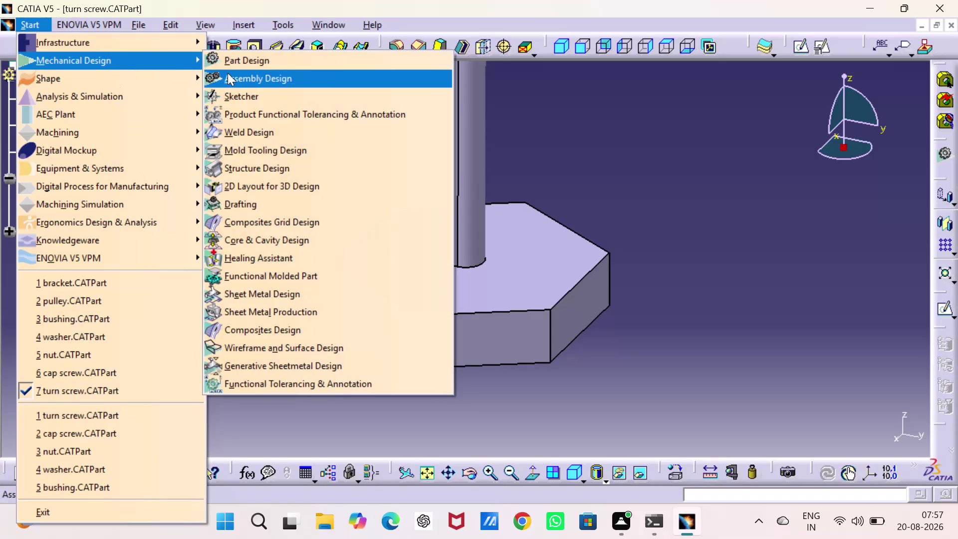
Create a new Assembly Design product, Product1.
click(228, 73)
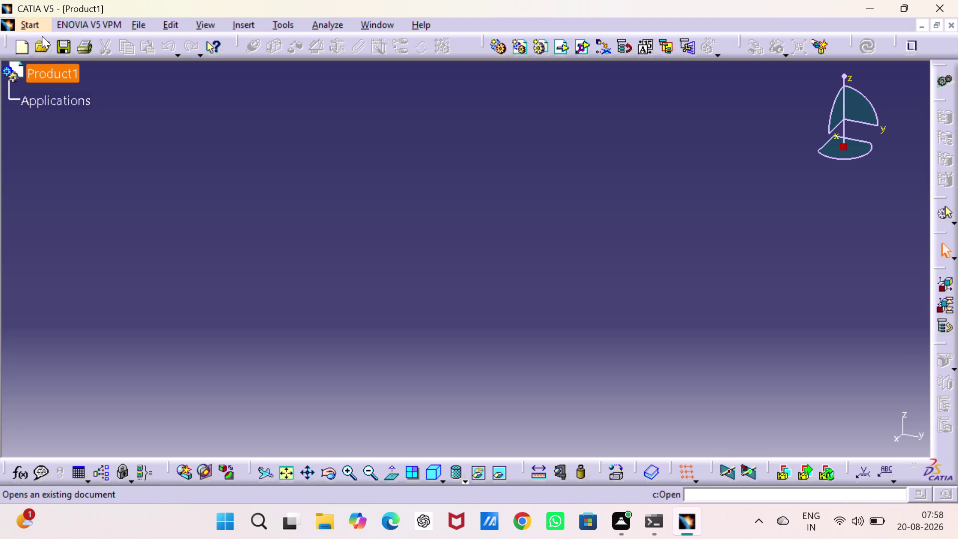
right_click(49, 76)
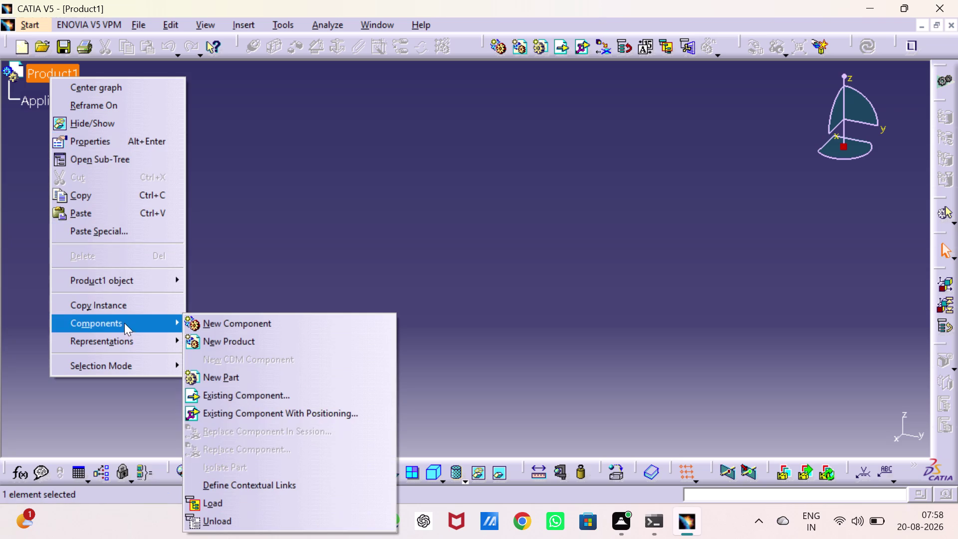
Insert the bracket part from the pulley supported assy folder as an existing component.
click(222, 388)
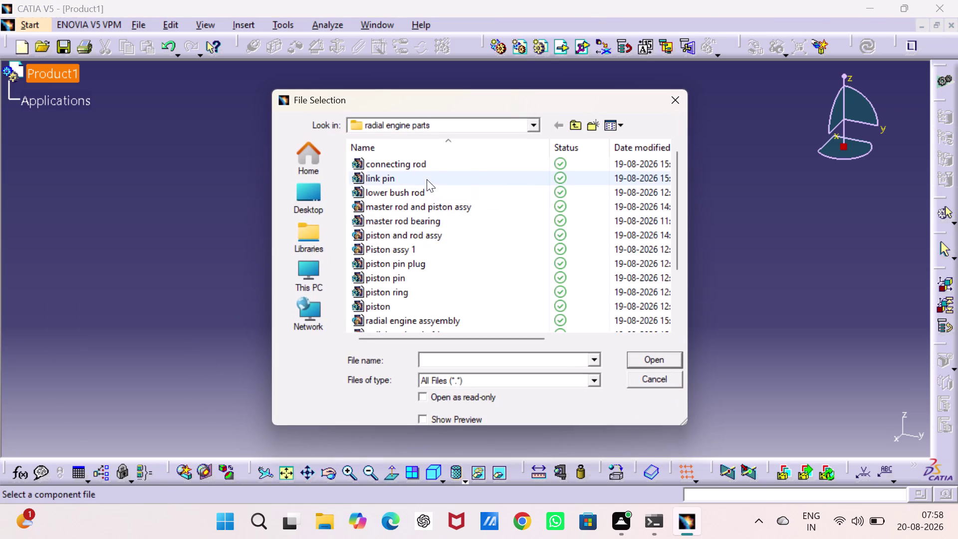
click(574, 127)
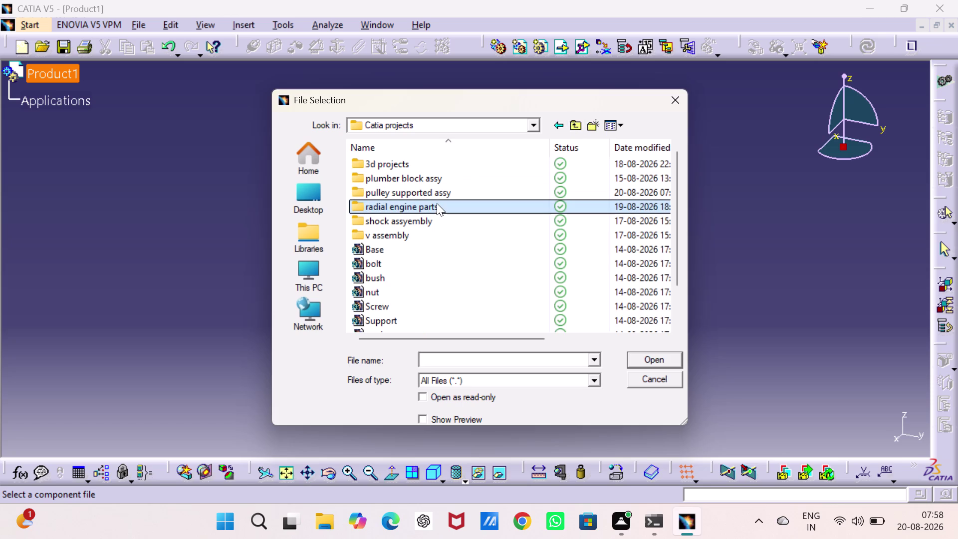
double_click(437, 194)
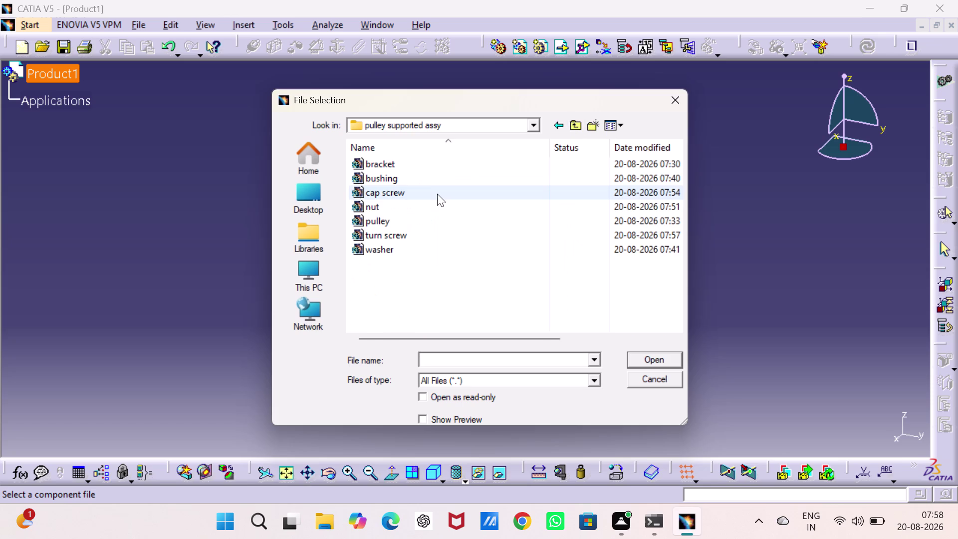
double_click(434, 166)
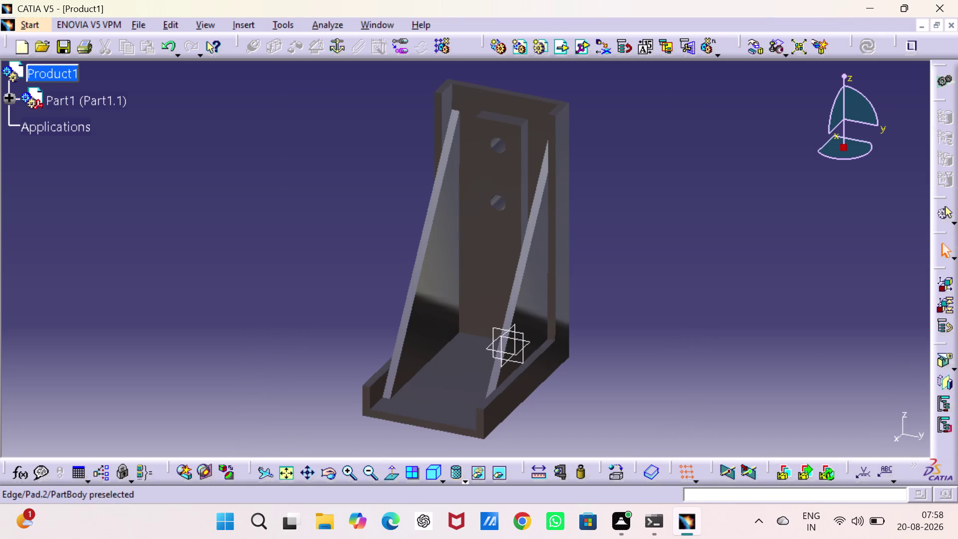
Hide the bracket's xy, yz and zx reference planes.
click(309, 233)
scroll(up, 3)
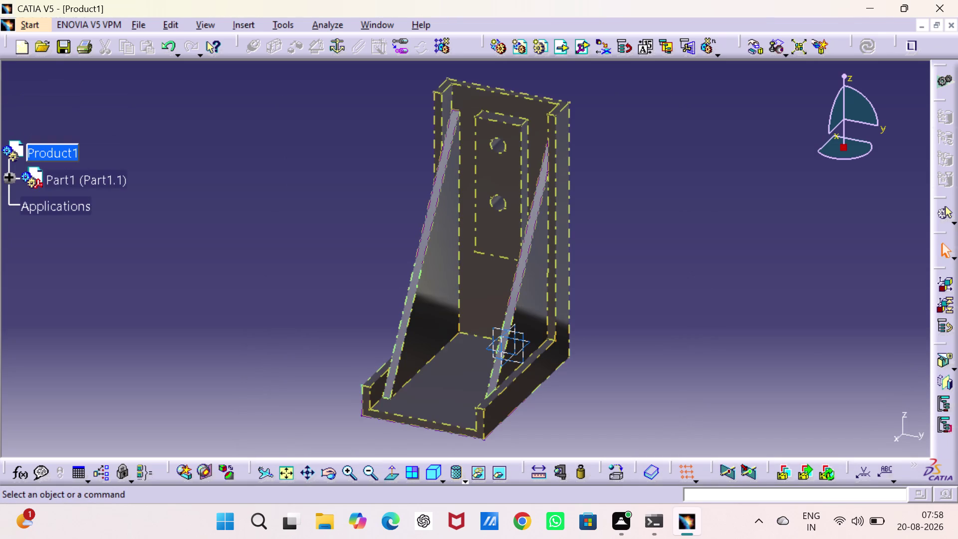
click(10, 176)
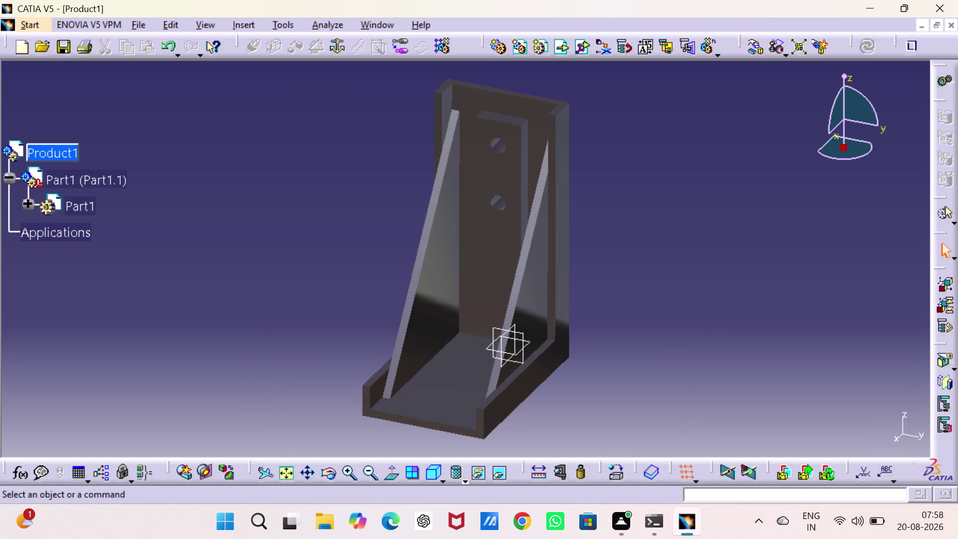
click(24, 201)
click(94, 234)
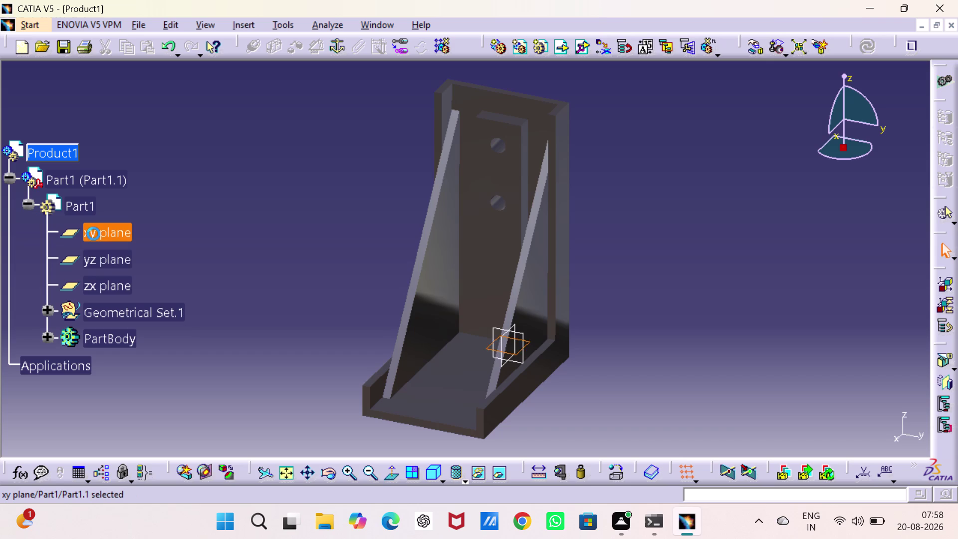
click(99, 258)
click(103, 281)
right_click(104, 272)
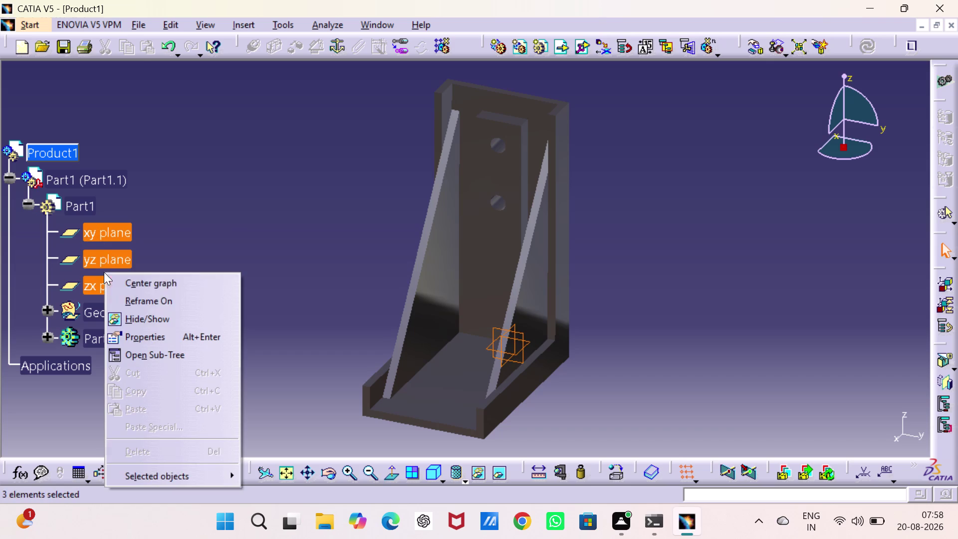
drag(139, 317, 139, 312)
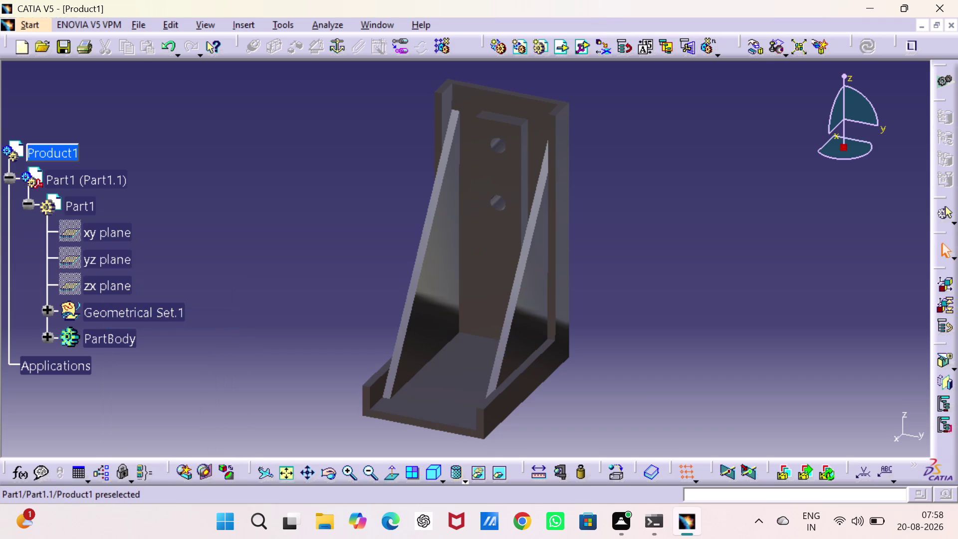
click(11, 178)
click(375, 230)
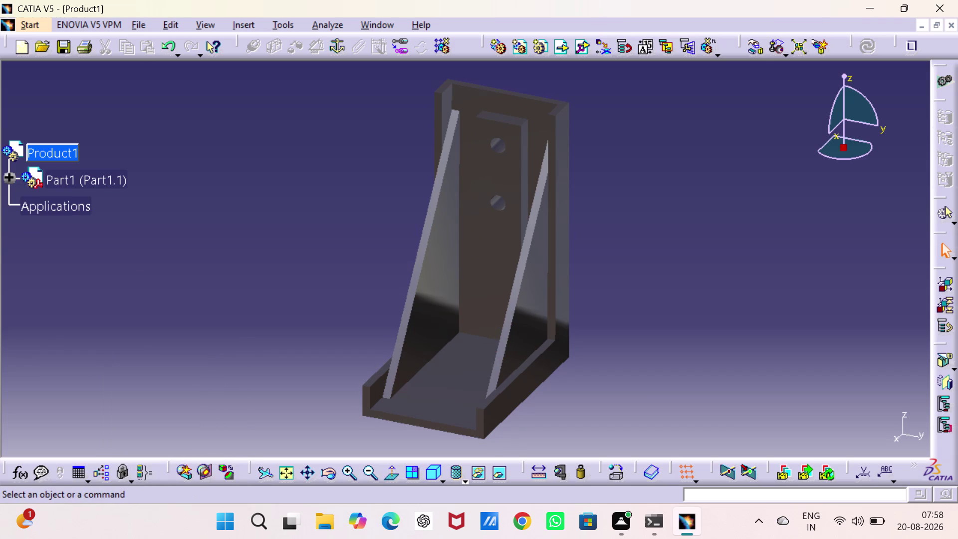
Fix the bracket component in place.
click(339, 46)
click(491, 224)
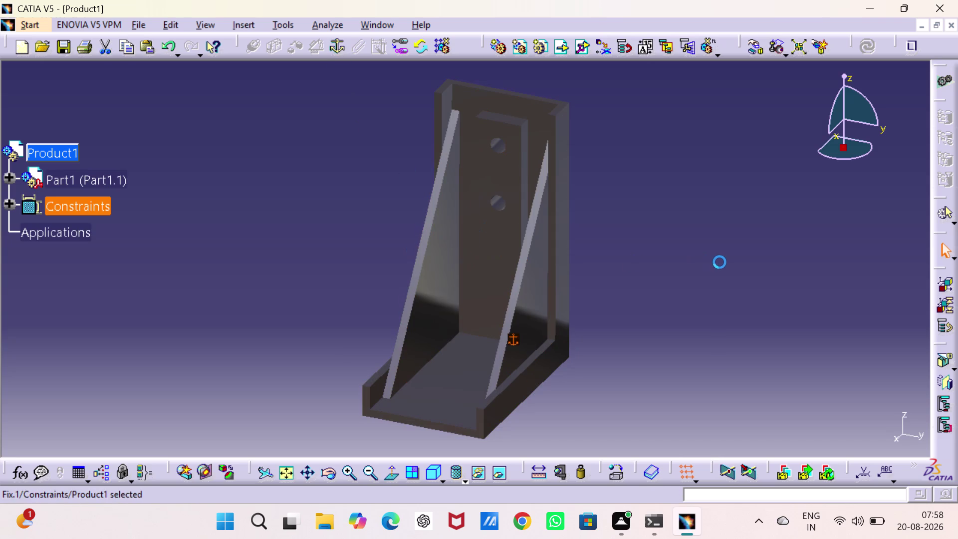
click(720, 261)
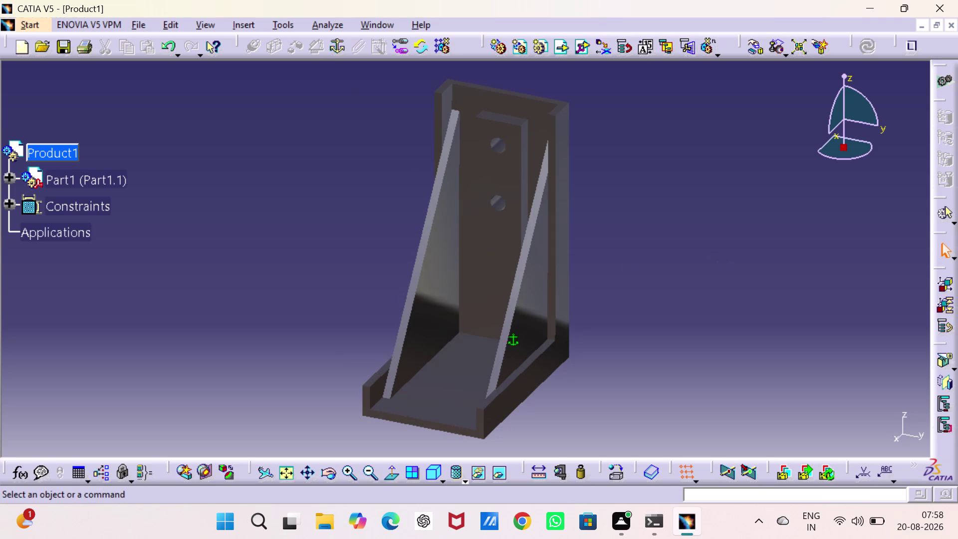
right_click(32, 151)
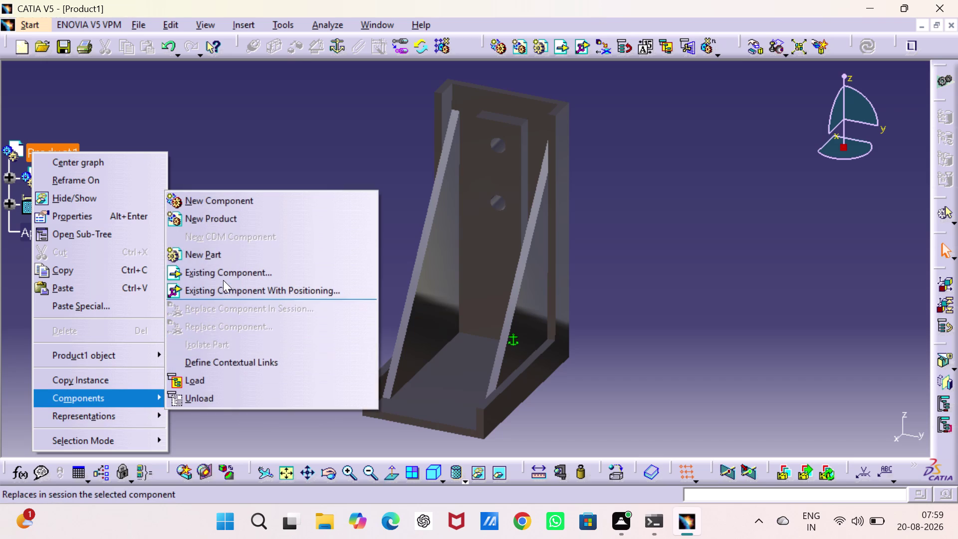
Insert the nut part file as an existing component, Part5.
click(225, 276)
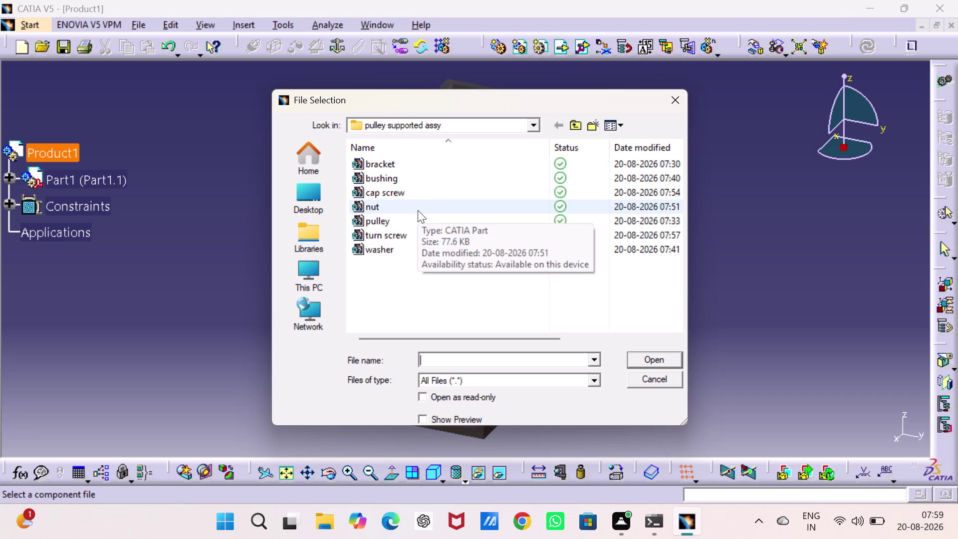
click(418, 210)
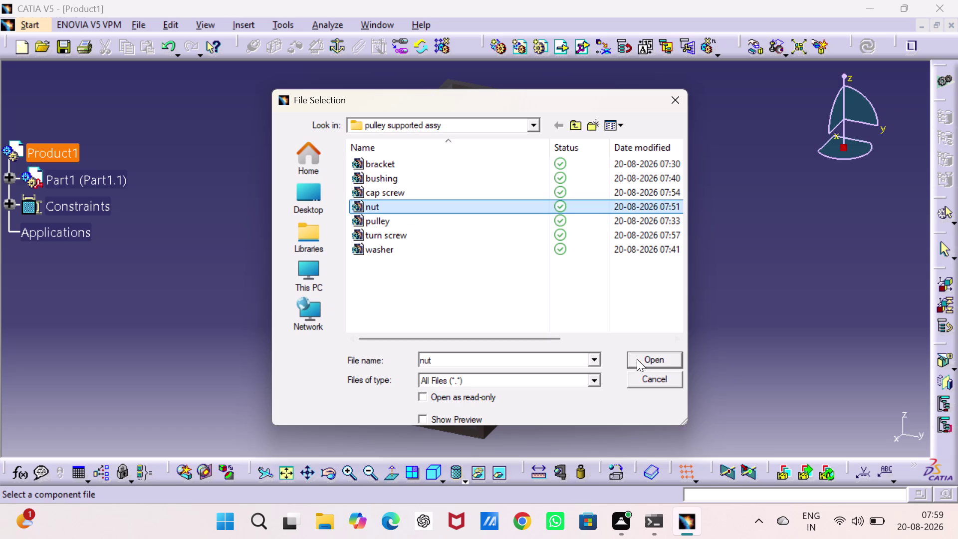
click(637, 359)
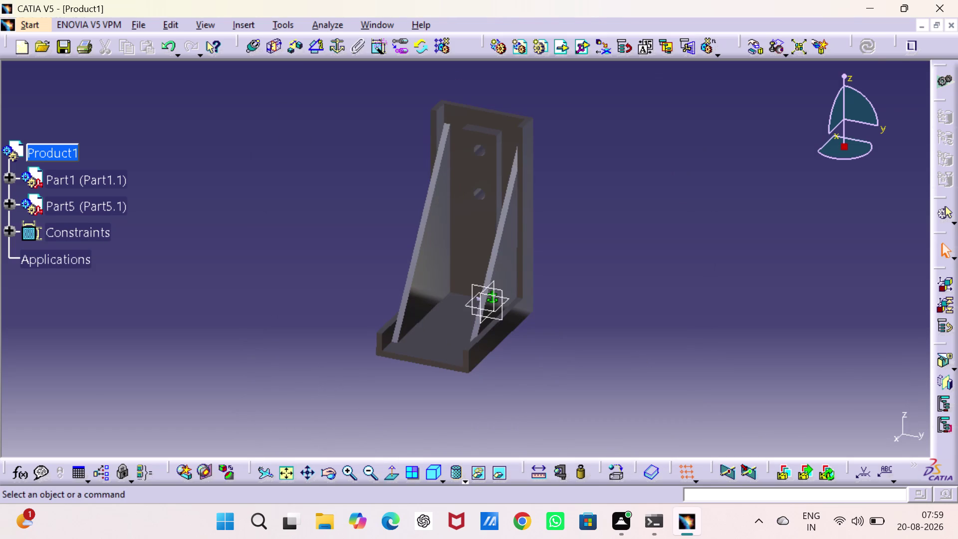
Drag the nut away from the bracket with the Manipulation tool.
drag(496, 296, 741, 205)
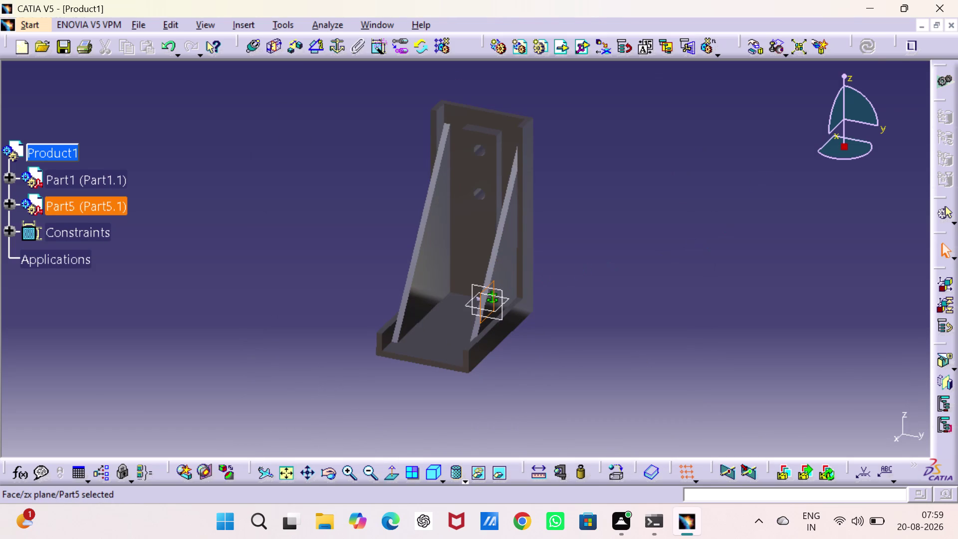
click(759, 46)
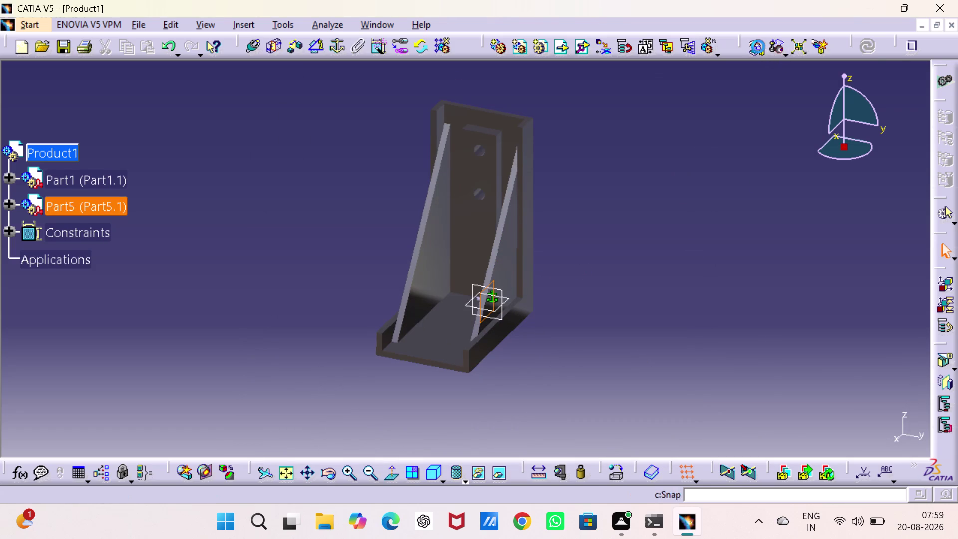
drag(500, 300, 620, 244)
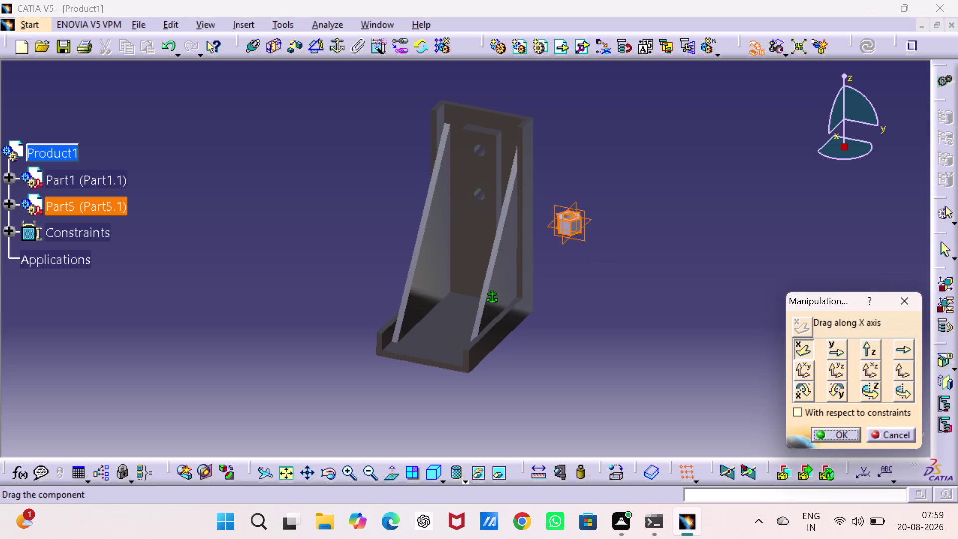
drag(620, 244, 682, 242)
click(691, 238)
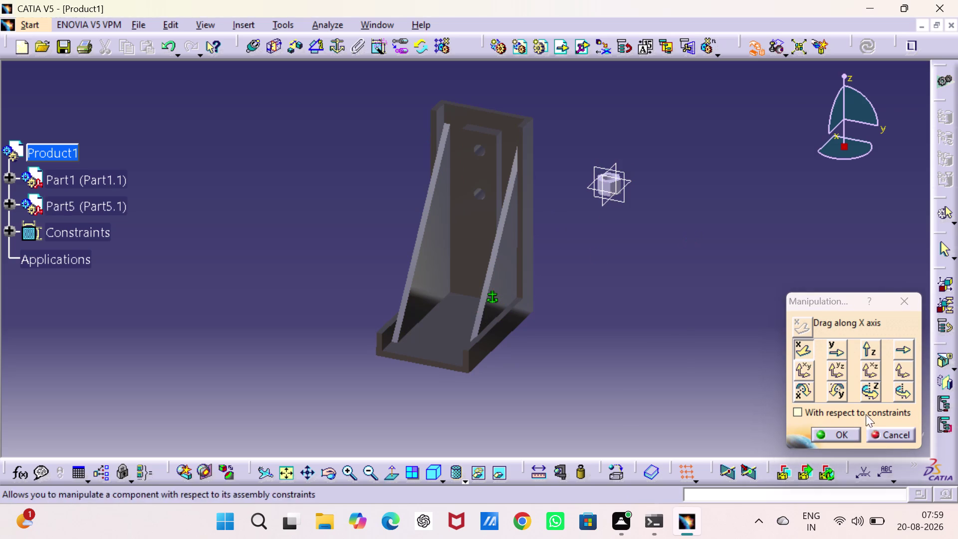
click(839, 430)
drag(800, 373, 793, 360)
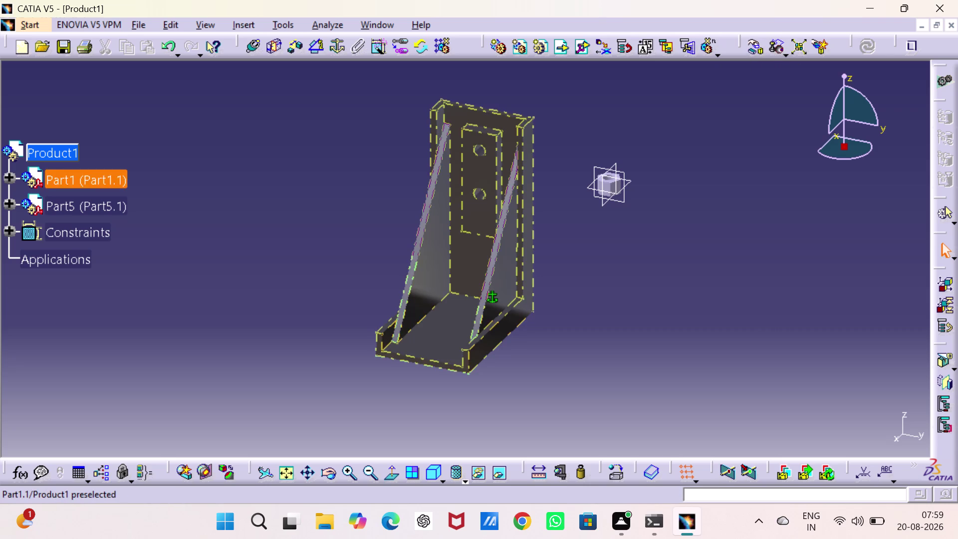
Hide the nut's yz, xy and zx reference planes.
click(12, 201)
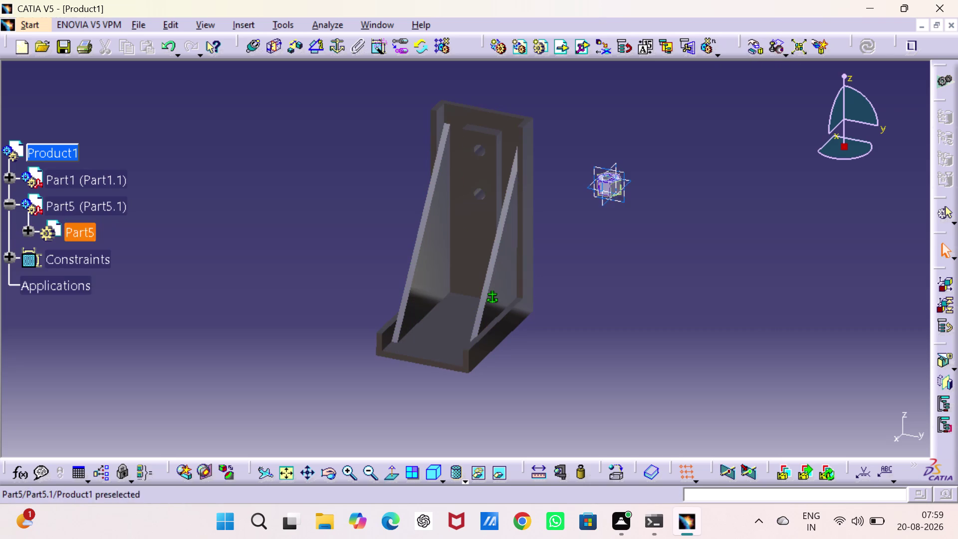
click(27, 226)
drag(82, 253, 84, 260)
click(99, 282)
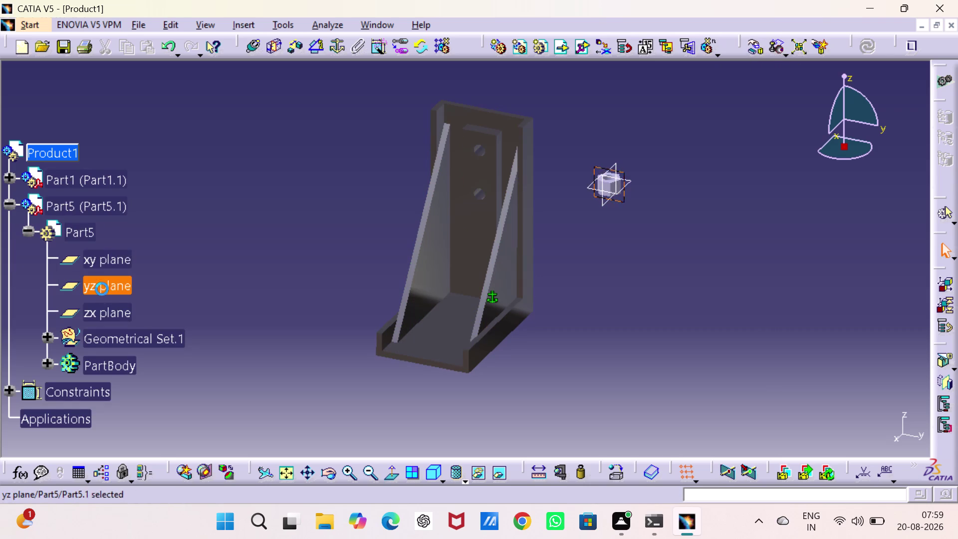
click(115, 251)
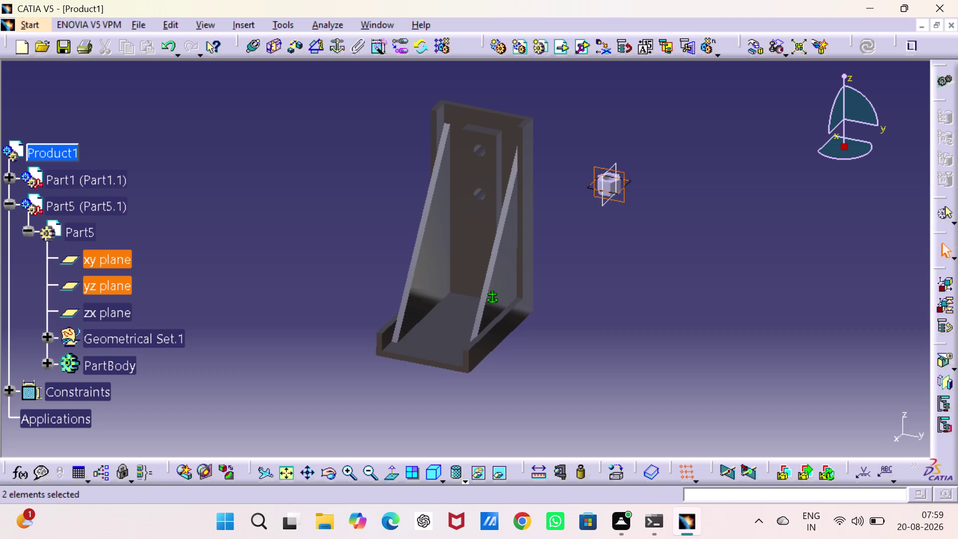
click(111, 308)
right_click(107, 308)
click(145, 142)
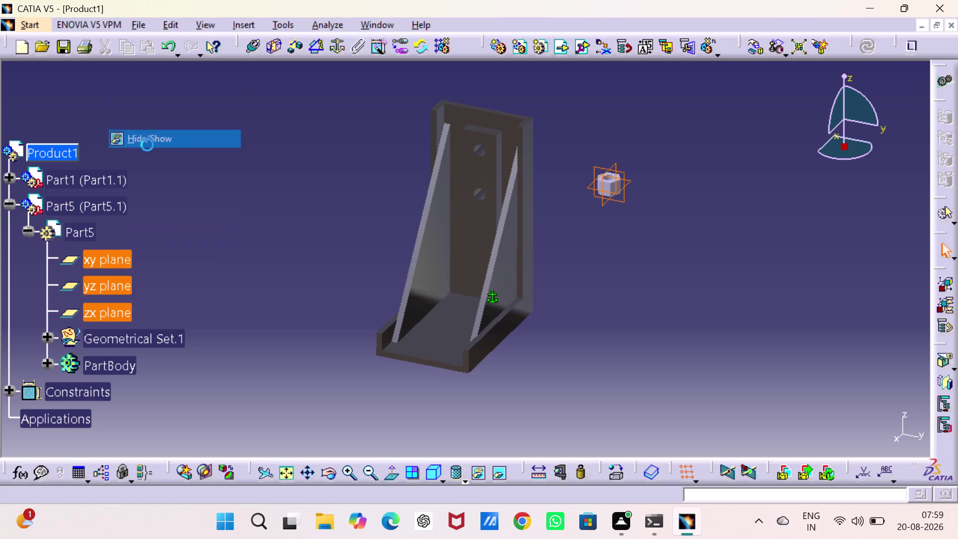
click(208, 187)
click(29, 231)
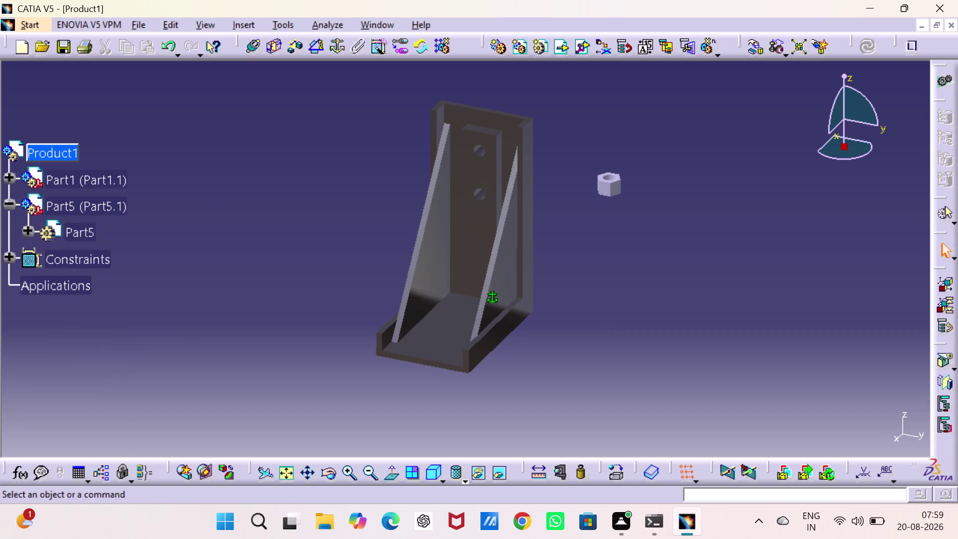
click(26, 226)
click(5, 179)
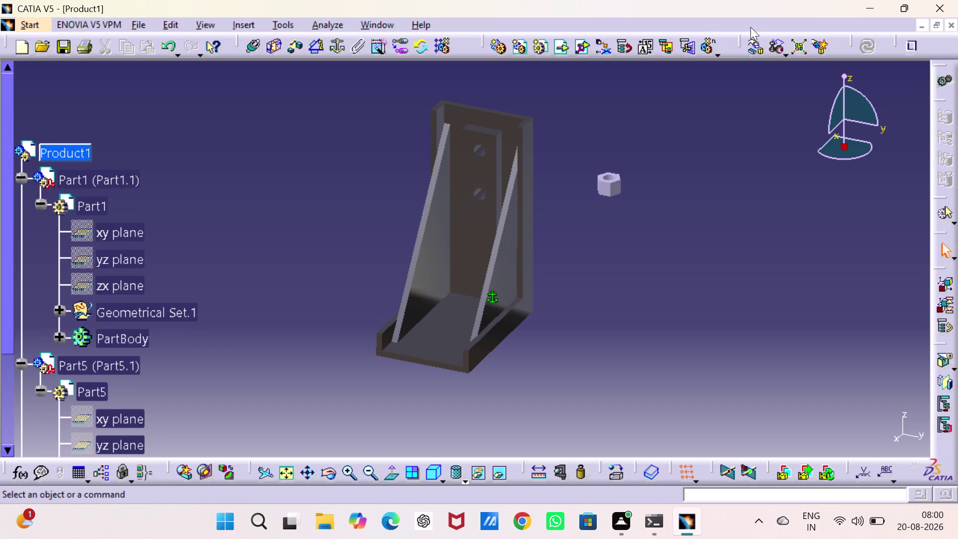
Add a second copy of the nut, Part5.2, to the assembly.
click(707, 45)
click(611, 183)
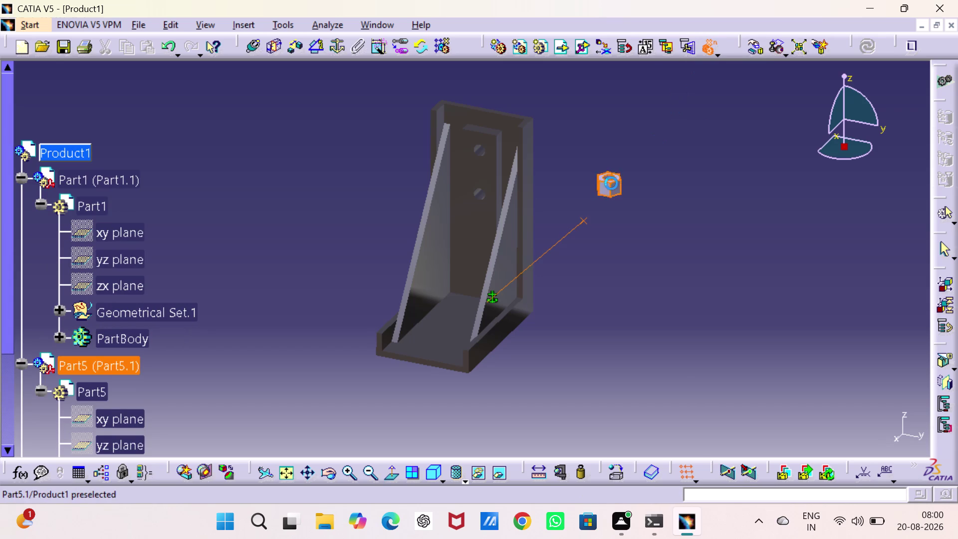
drag(627, 213, 635, 212)
middle_drag(727, 156, 704, 203)
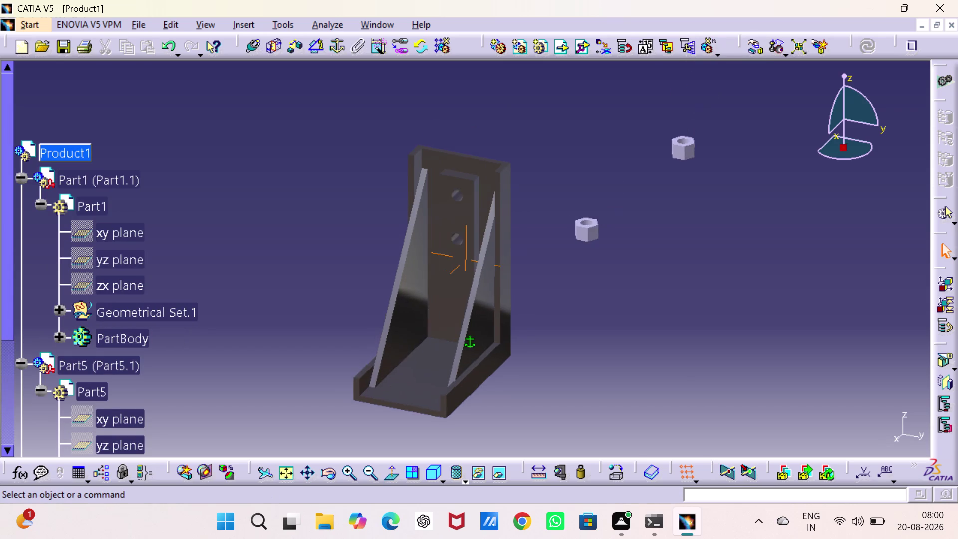
middle_drag(705, 202, 693, 185)
Apply Brushed metal 1 from the Metal materials to bushing Part5.1.
click(613, 472)
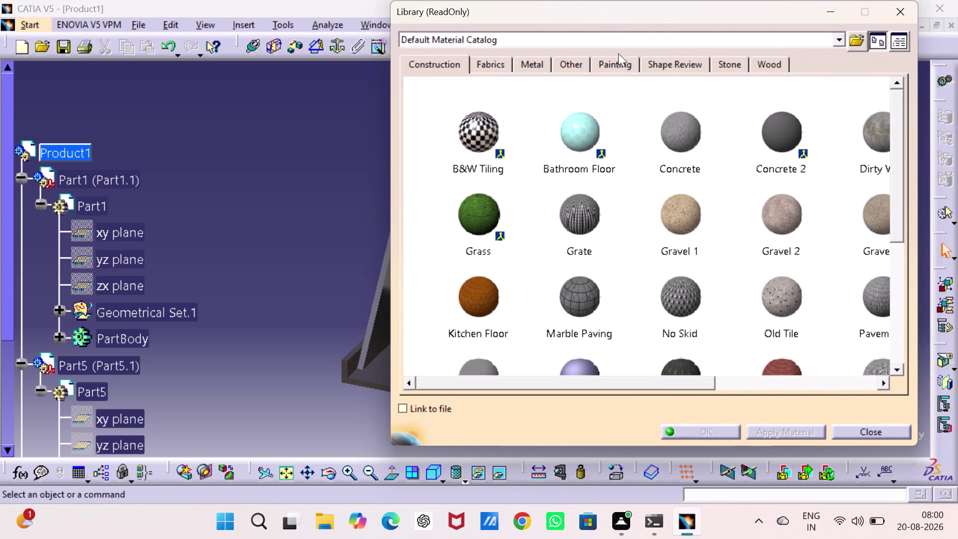
click(545, 61)
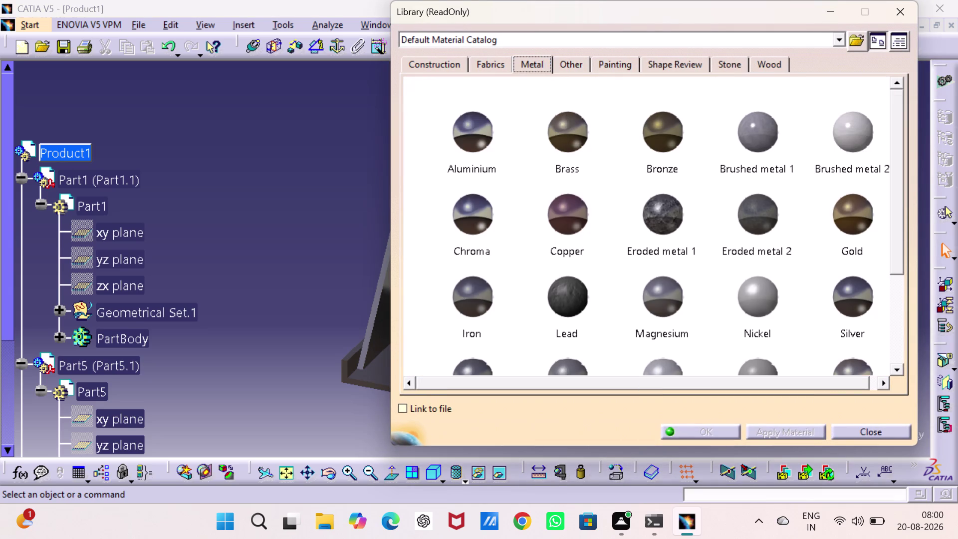
click(747, 135)
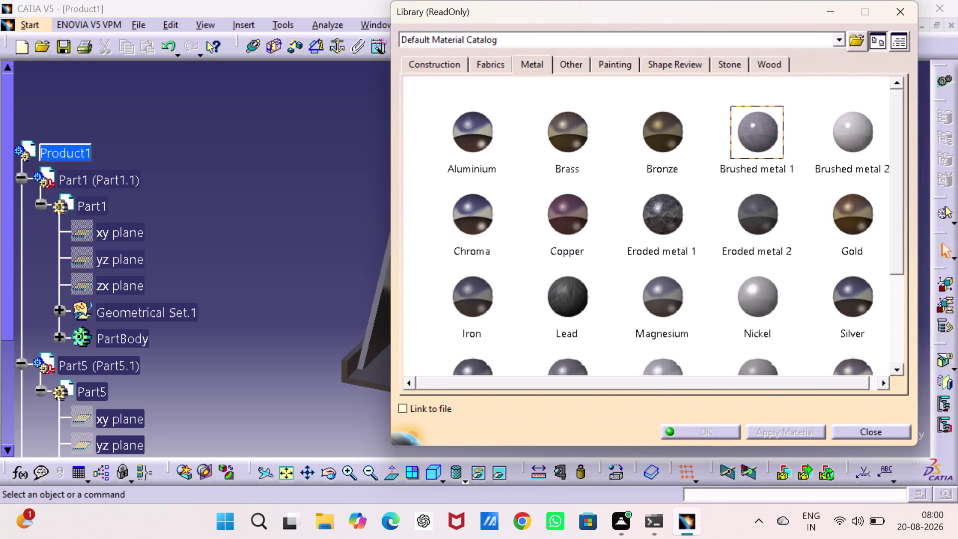
click(80, 364)
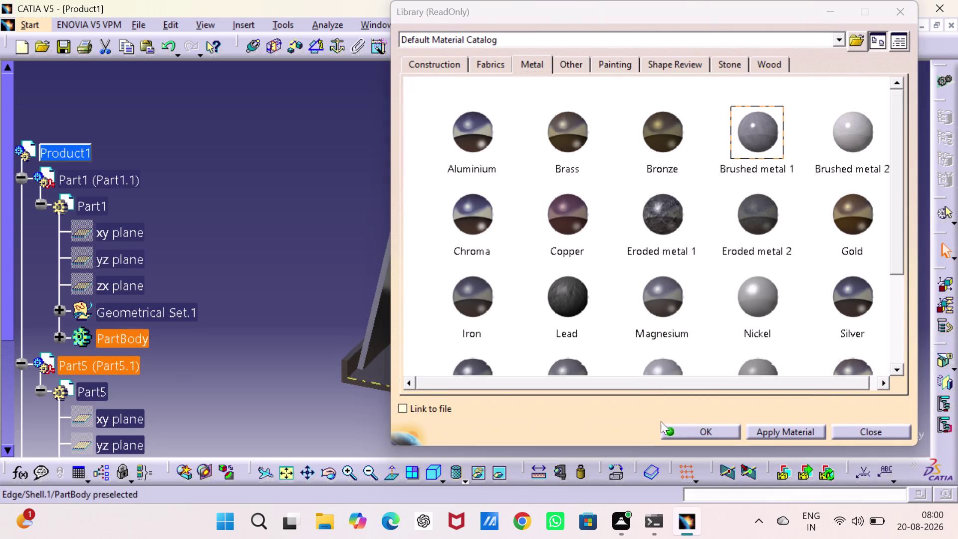
click(698, 428)
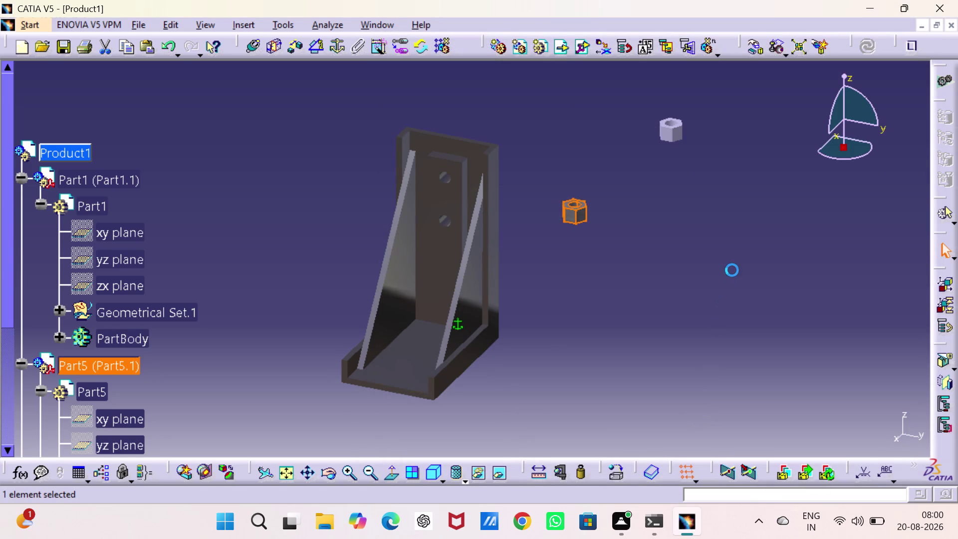
click(733, 270)
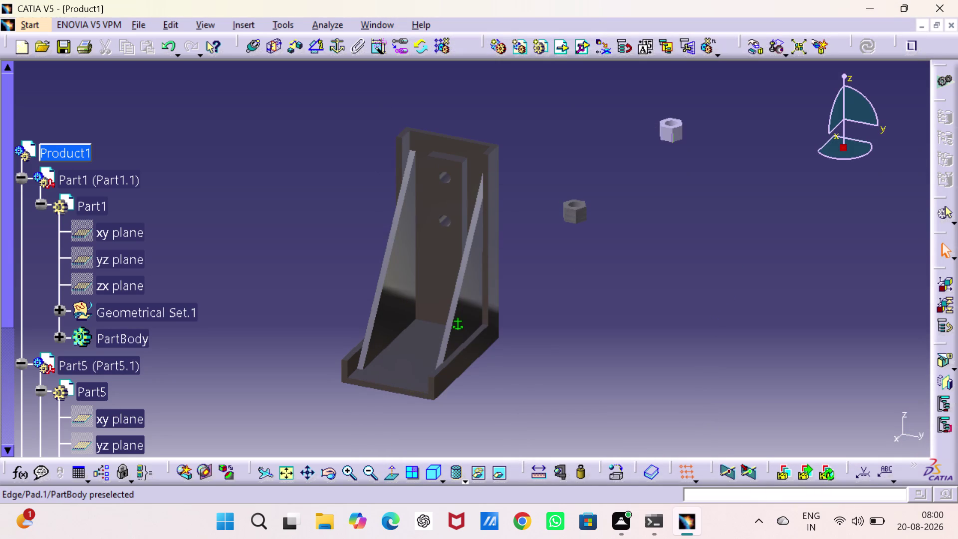
Apply Brushed metal 2 to bushing Part5.2.
scroll(down, 3)
scroll(down, 3)
scroll(down, 3)
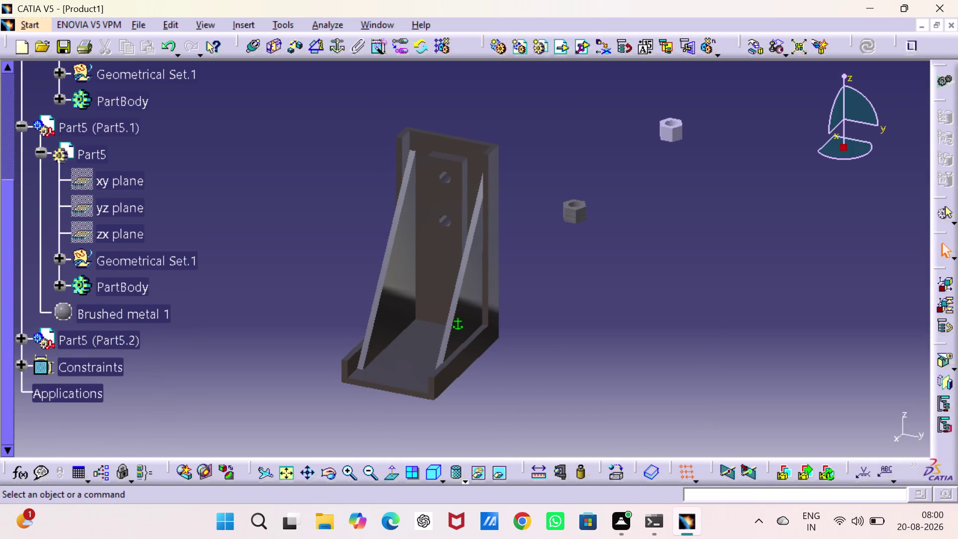
click(73, 341)
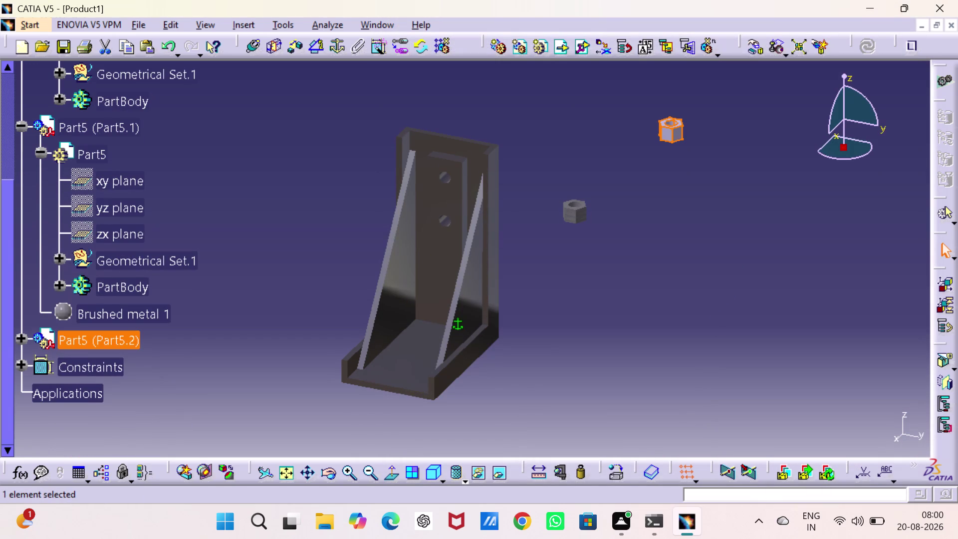
click(621, 467)
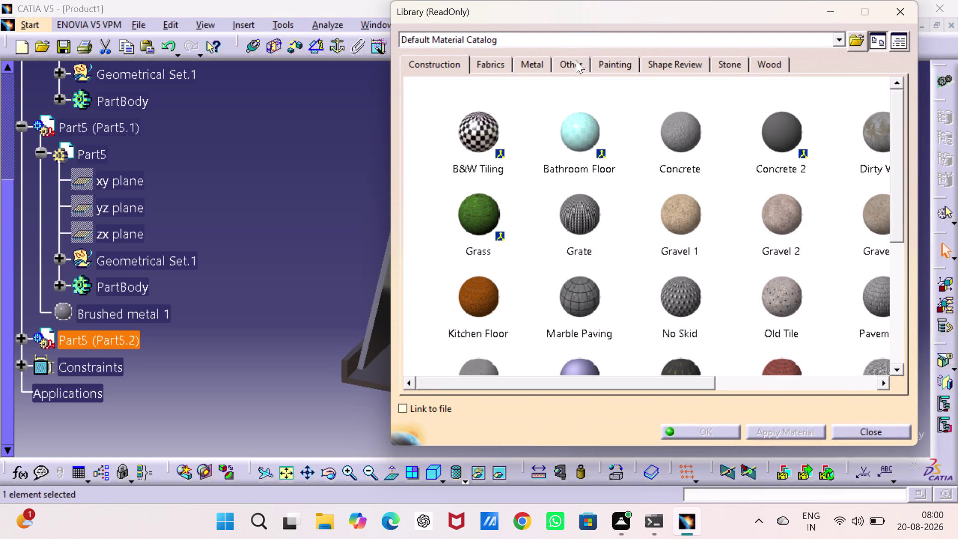
click(543, 63)
click(858, 125)
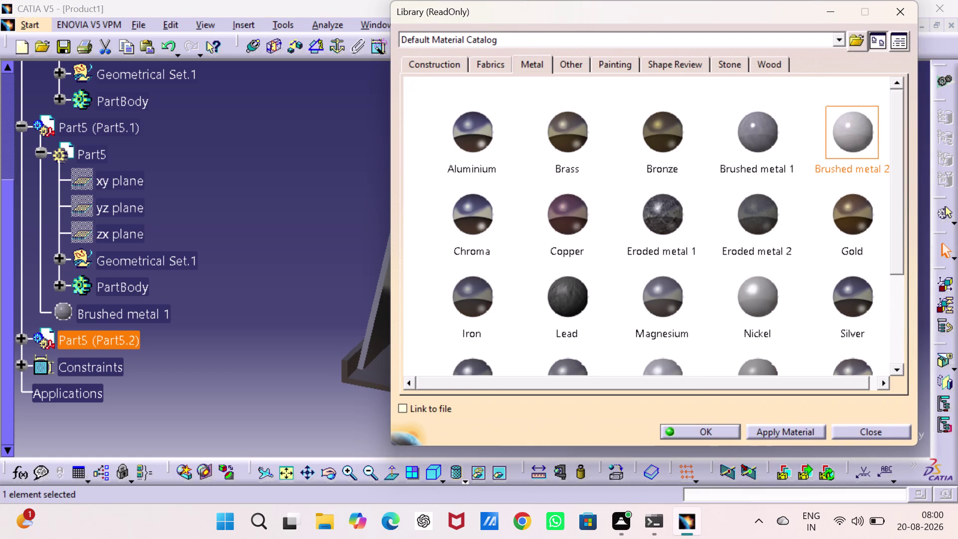
click(722, 427)
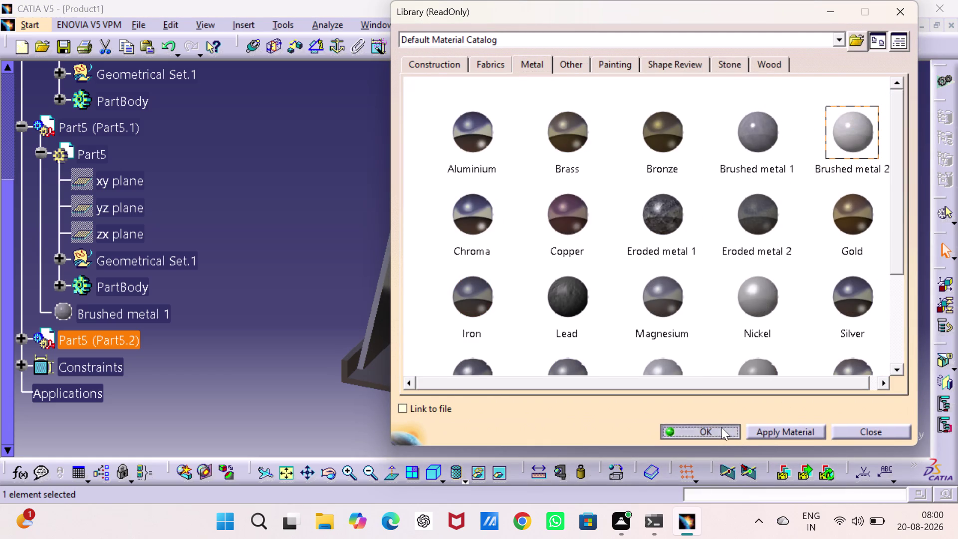
click(759, 238)
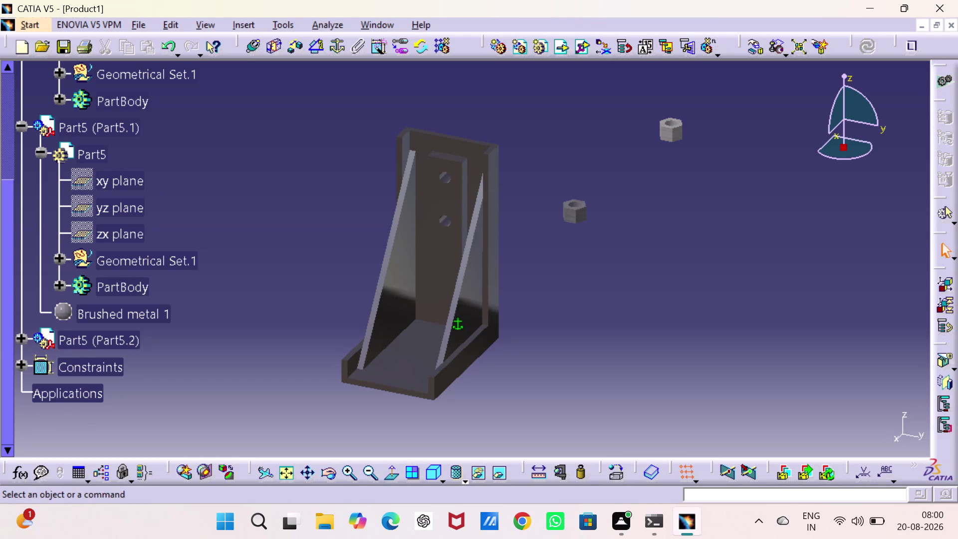
Make the Part5.1 bushing axis coincident with the bracket's upper hole axis, then update.
click(258, 47)
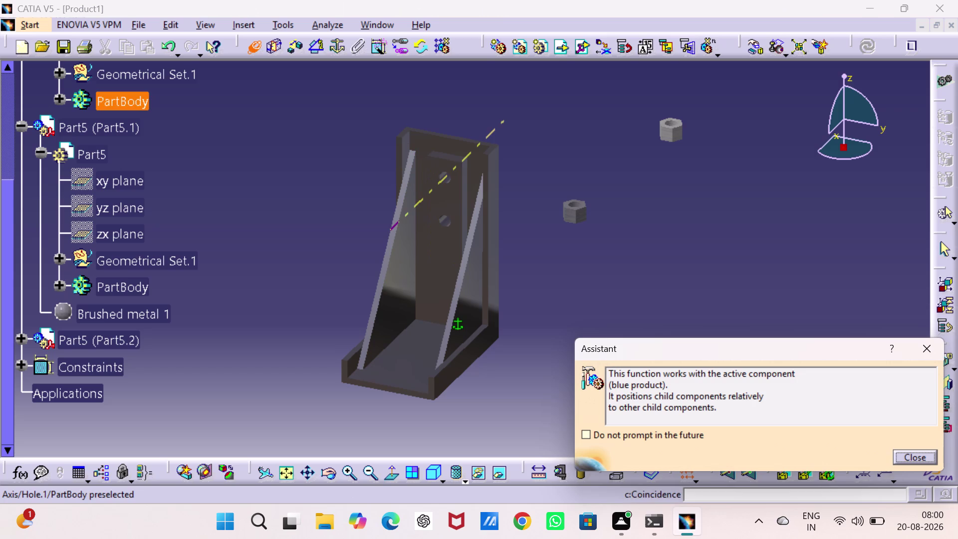
click(444, 177)
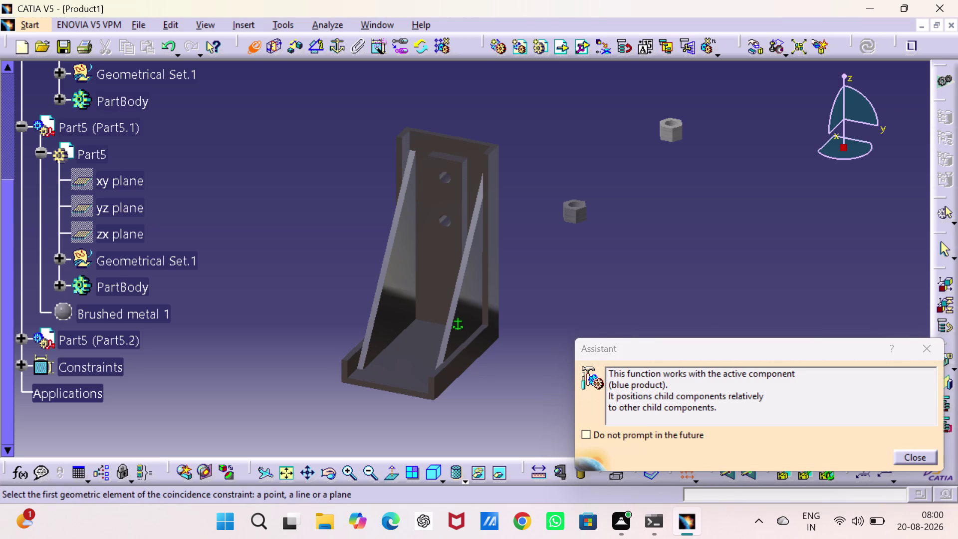
click(252, 44)
click(253, 44)
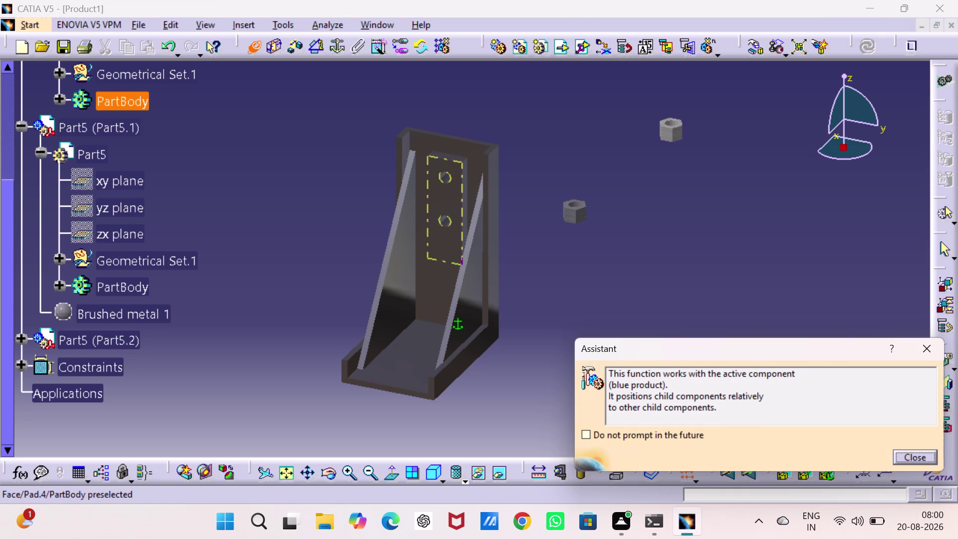
click(440, 178)
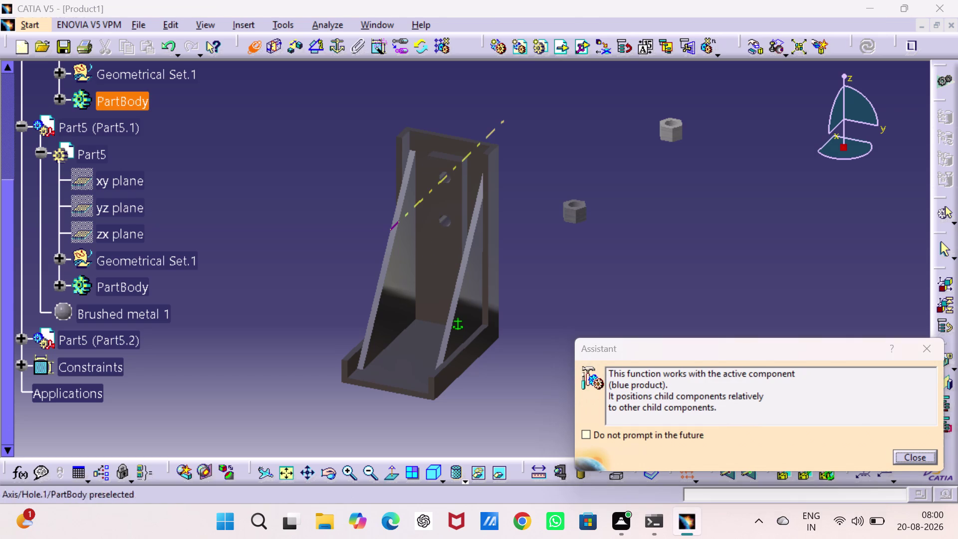
click(577, 201)
click(869, 48)
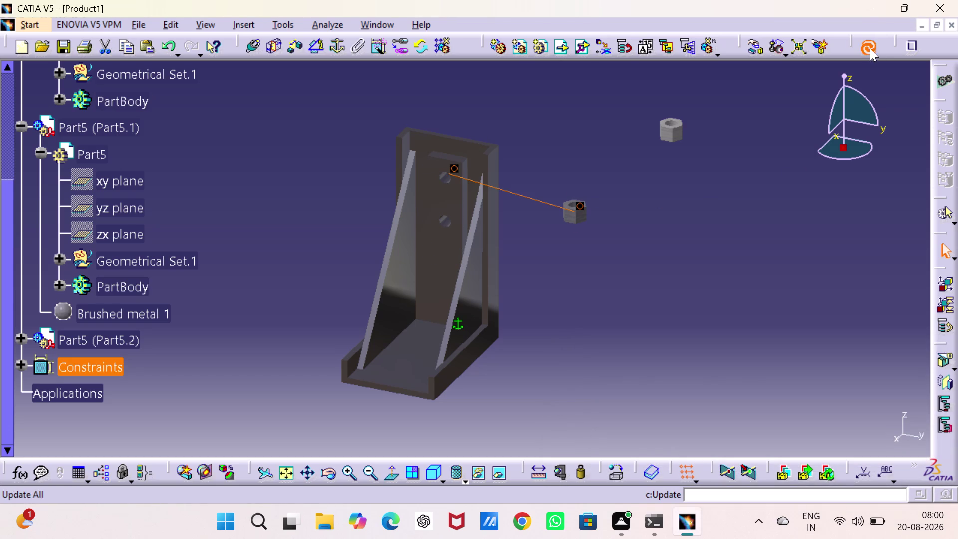
click(615, 219)
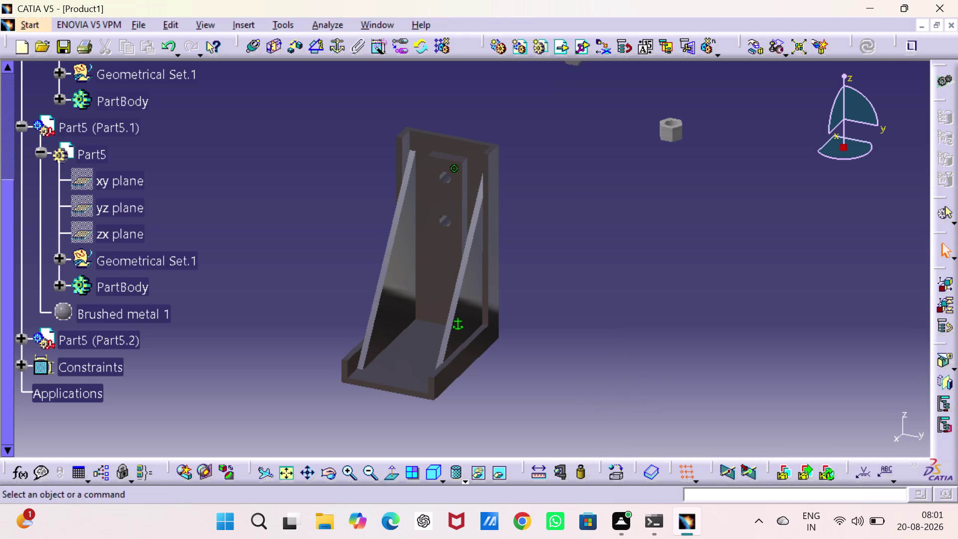
click(278, 46)
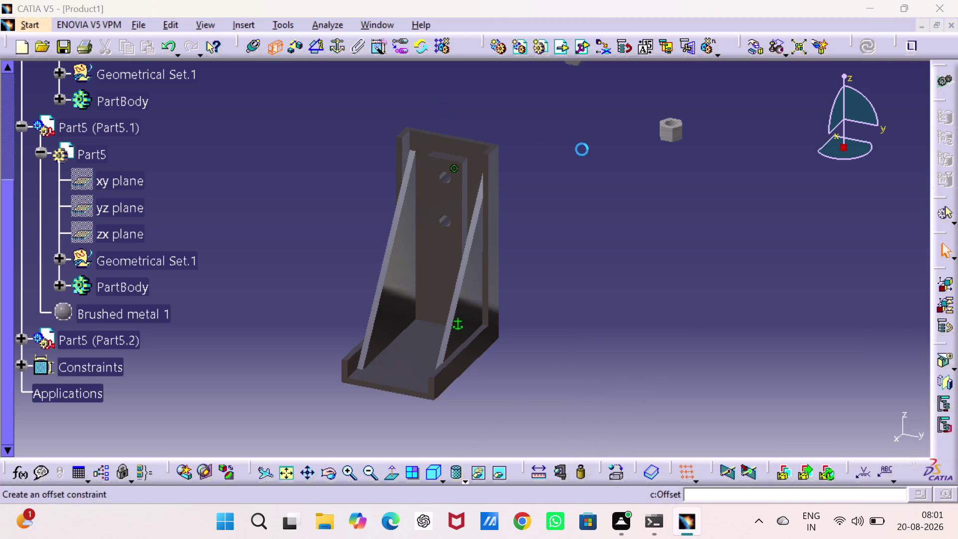
Add a contact constraint between the bushing's flat face and the bracket plate face, then update.
middle_drag(582, 150, 445, 255)
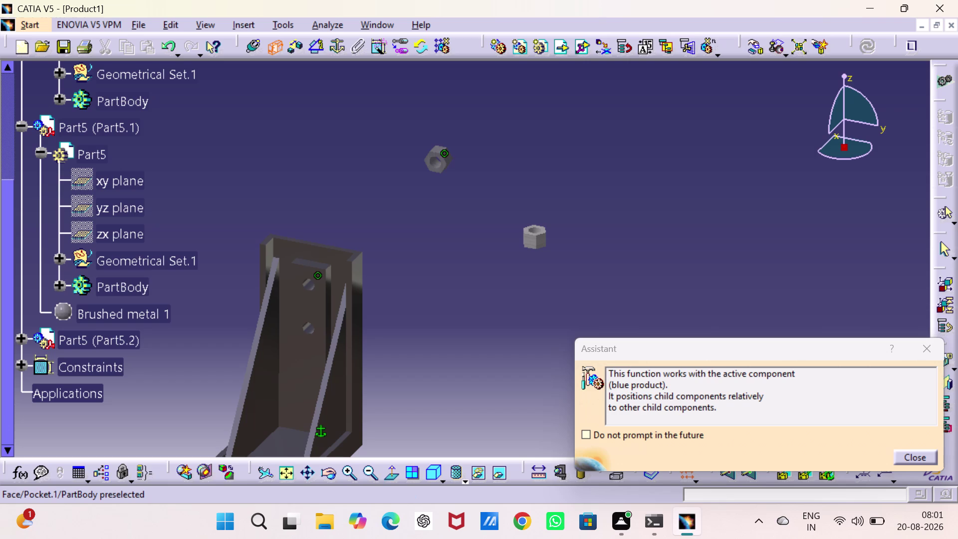
triple_click(347, 470)
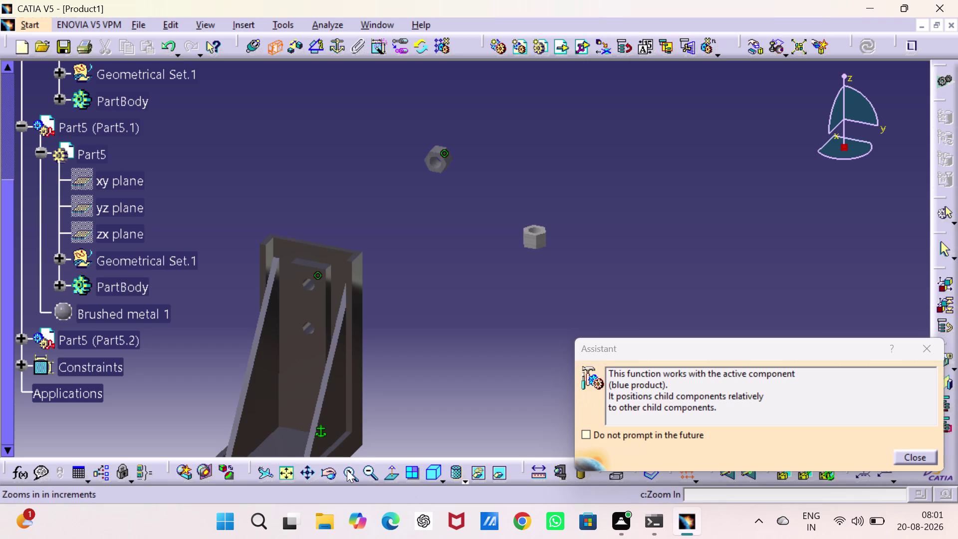
middle_drag(467, 175, 479, 364)
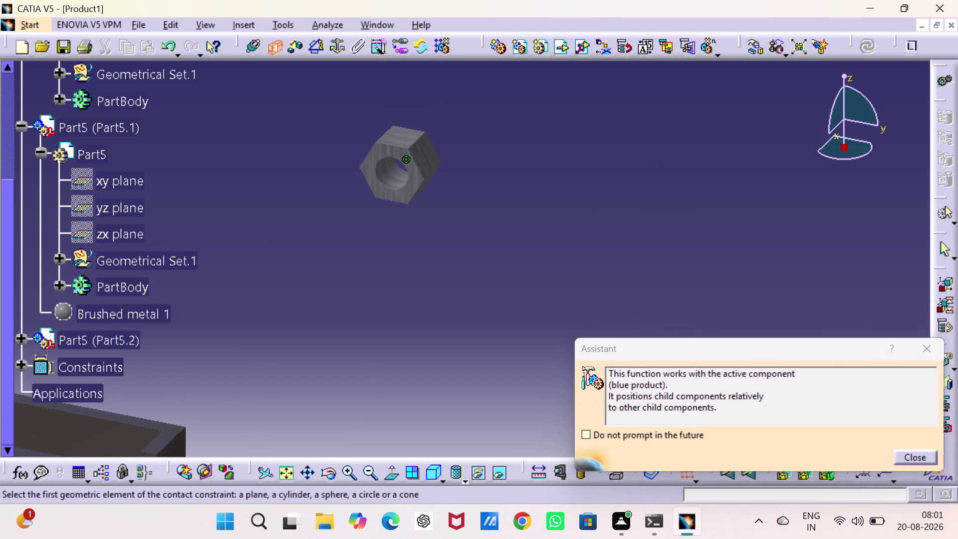
click(417, 182)
middle_drag(423, 231, 820, 138)
scroll(down, 3)
middle_drag(698, 237, 650, 113)
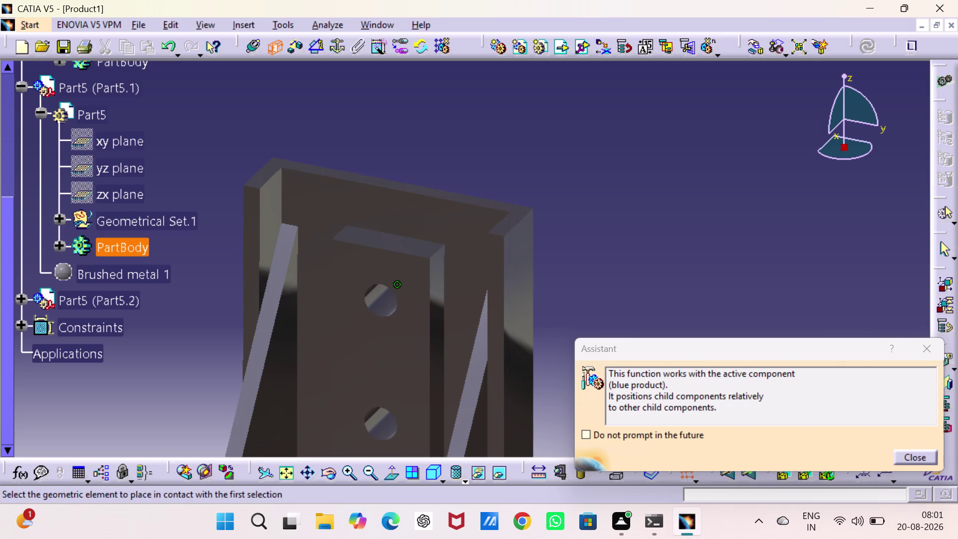
middle_drag(596, 205, 409, 310)
right_drag(596, 205, 412, 304)
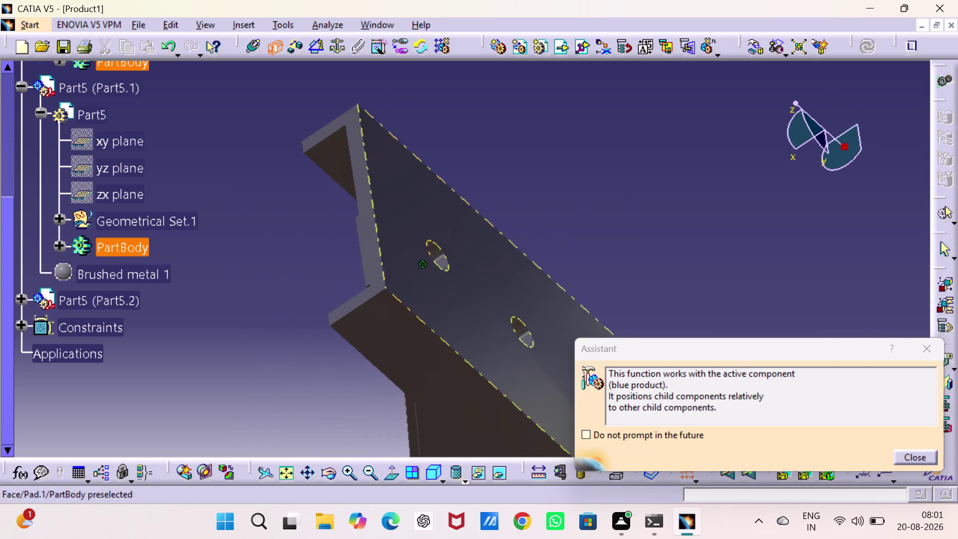
click(422, 256)
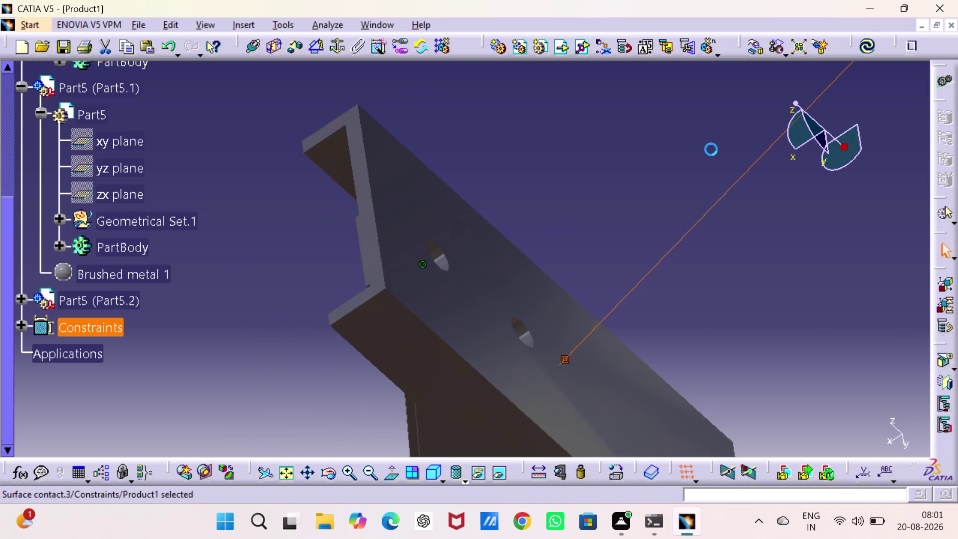
click(867, 51)
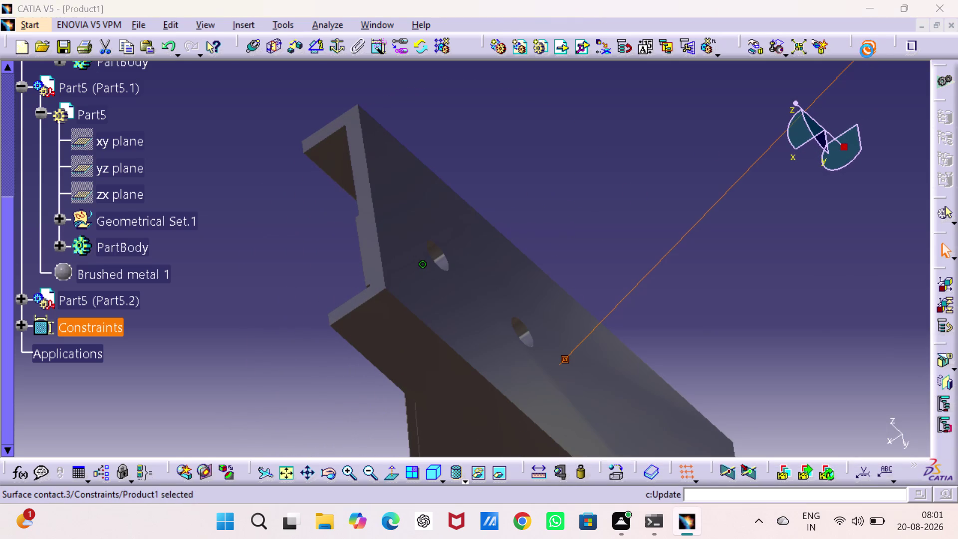
click(690, 179)
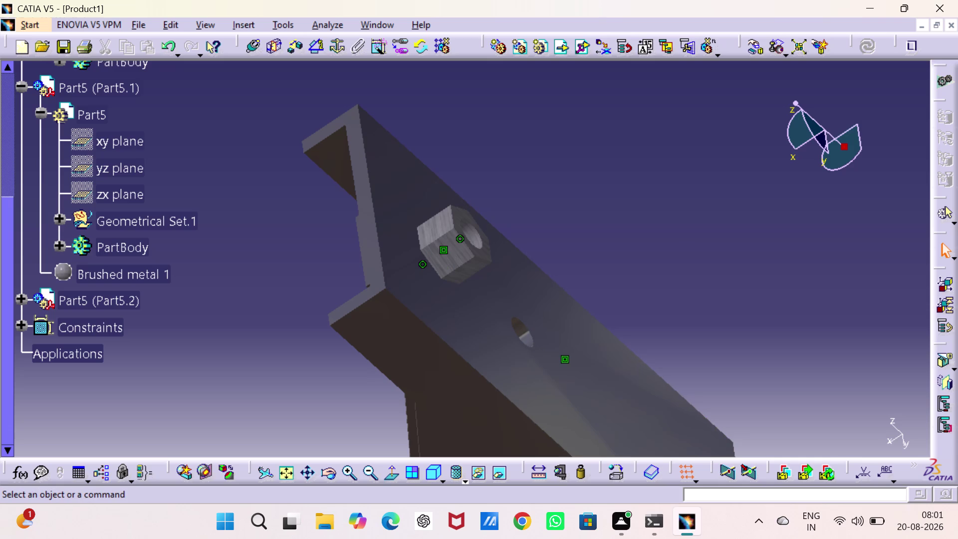
middle_drag(257, 114, 264, 127)
scroll(up, 3)
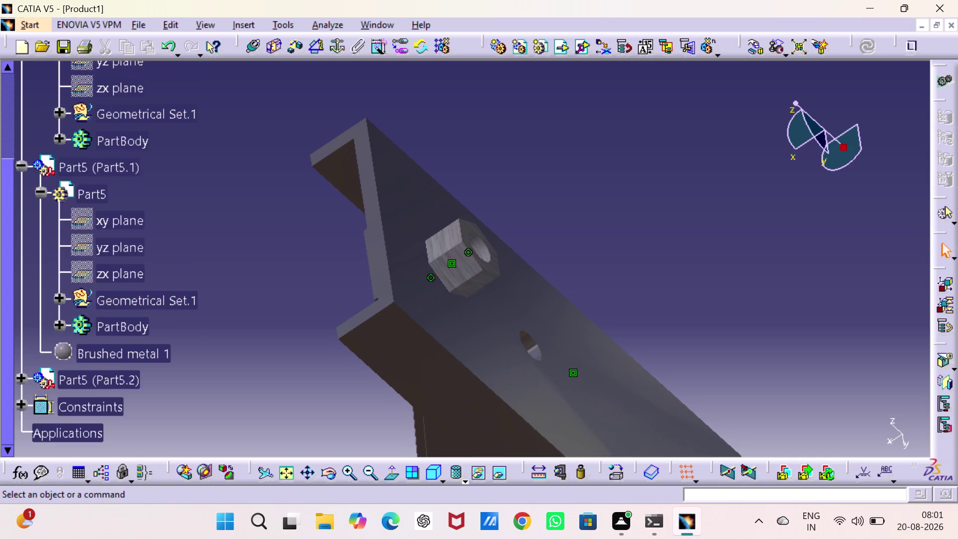
scroll(up, 3)
scroll(up, 3)
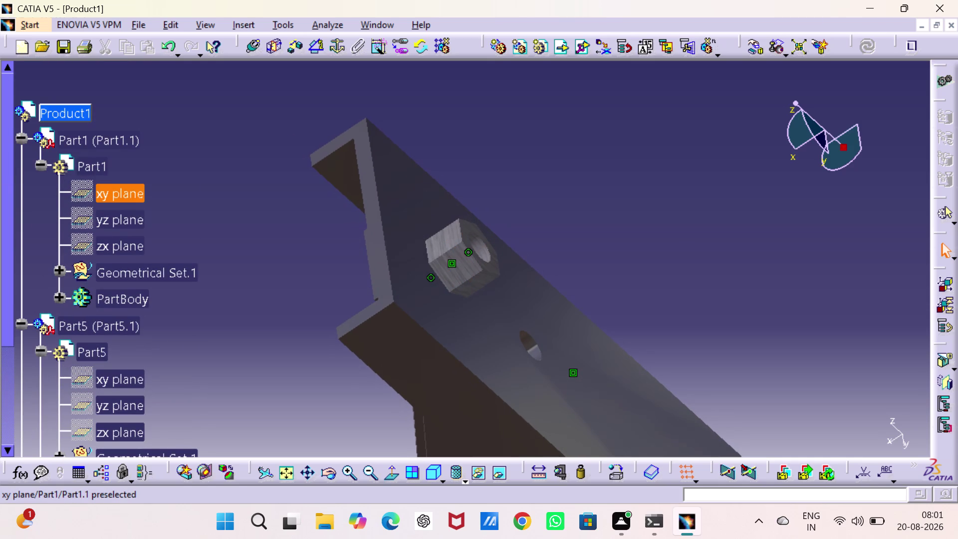
Add a 90° angle constraint between the bracket's yz plane and the bushing's zx plane.
click(123, 212)
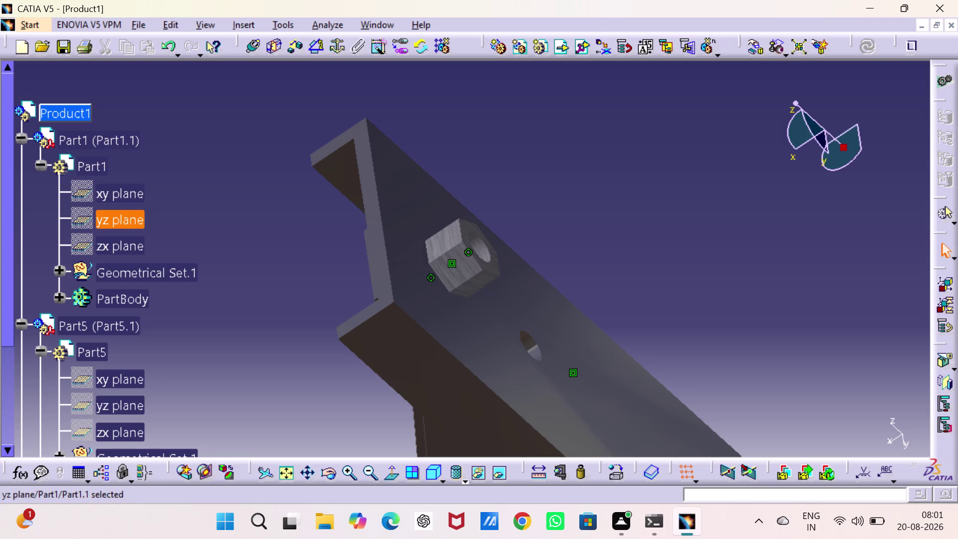
click(318, 50)
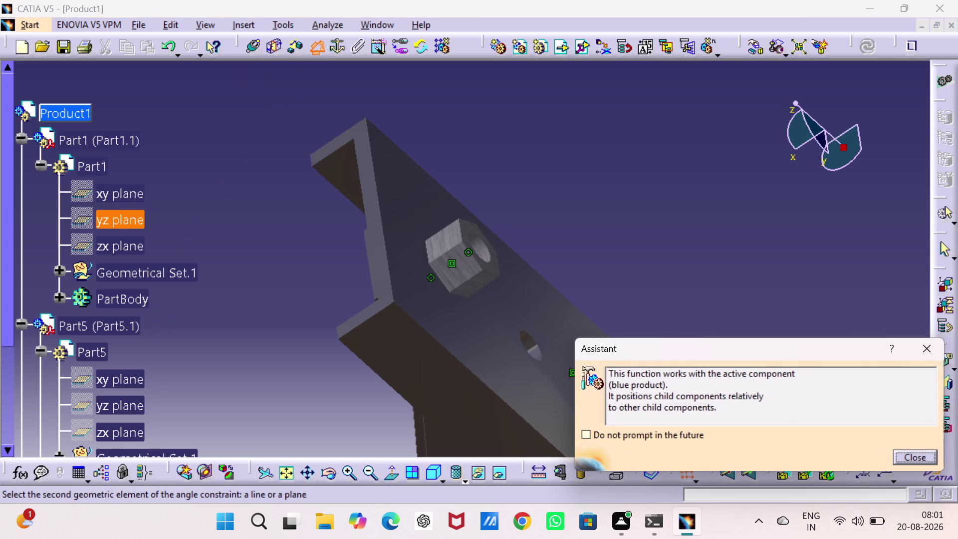
click(122, 426)
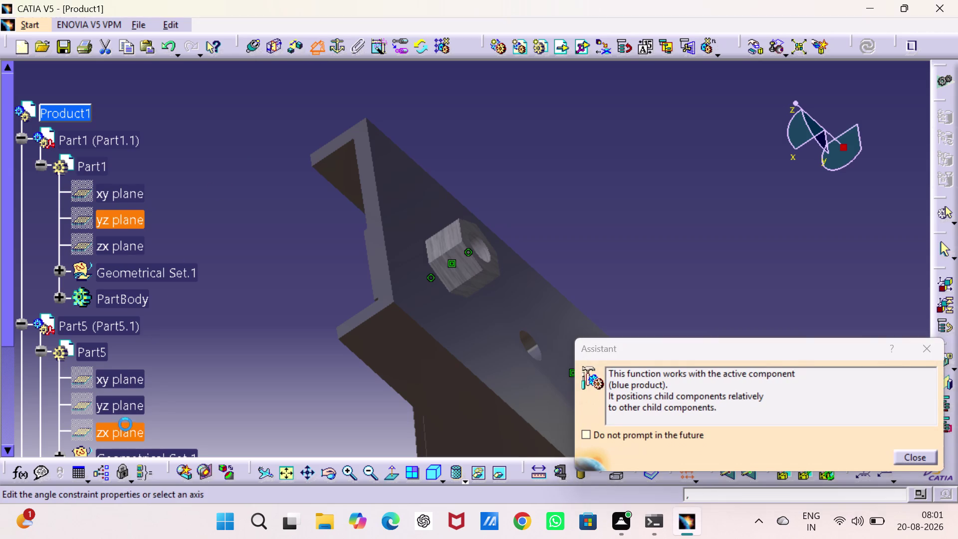
click(870, 441)
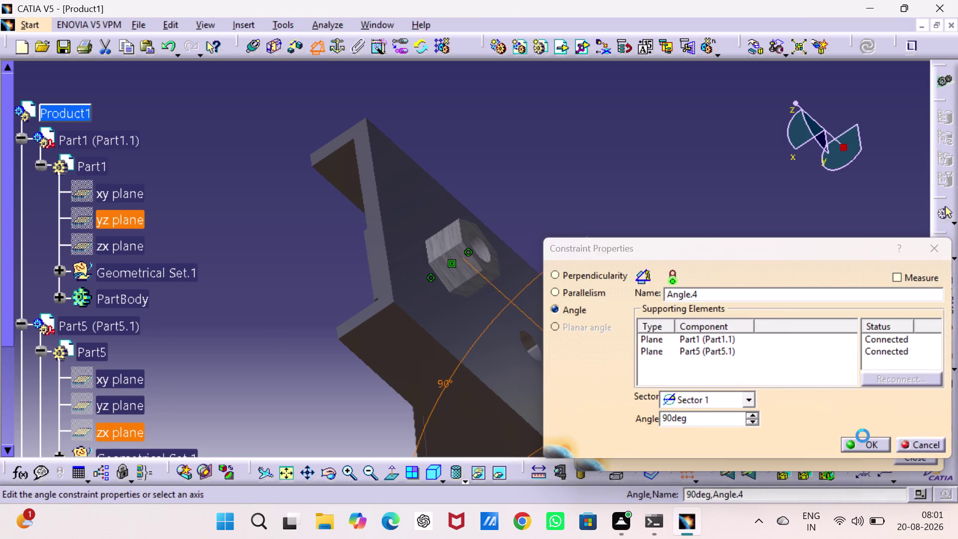
drag(799, 316, 779, 313)
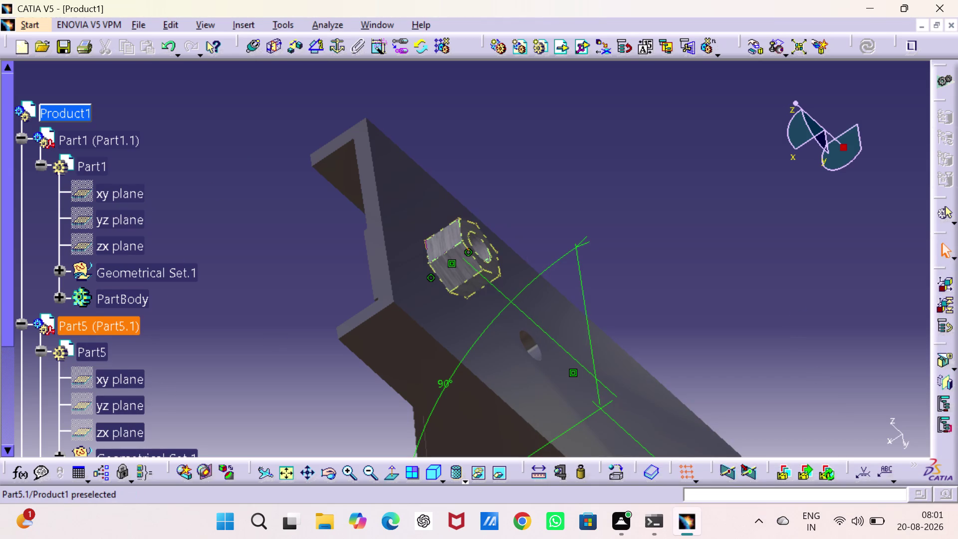
Check Part5.1's component degrees of freedom, leaving one rotation.
right_click(111, 324)
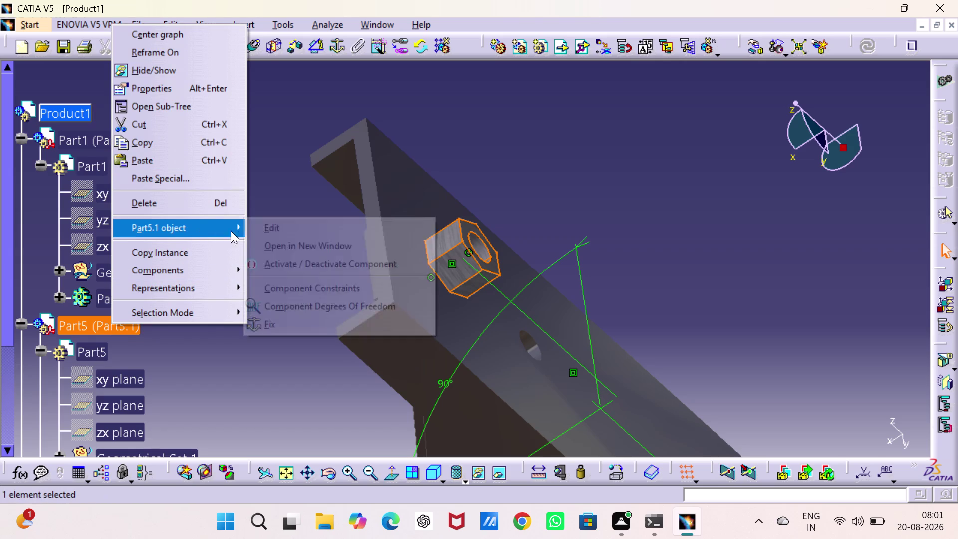
click(298, 309)
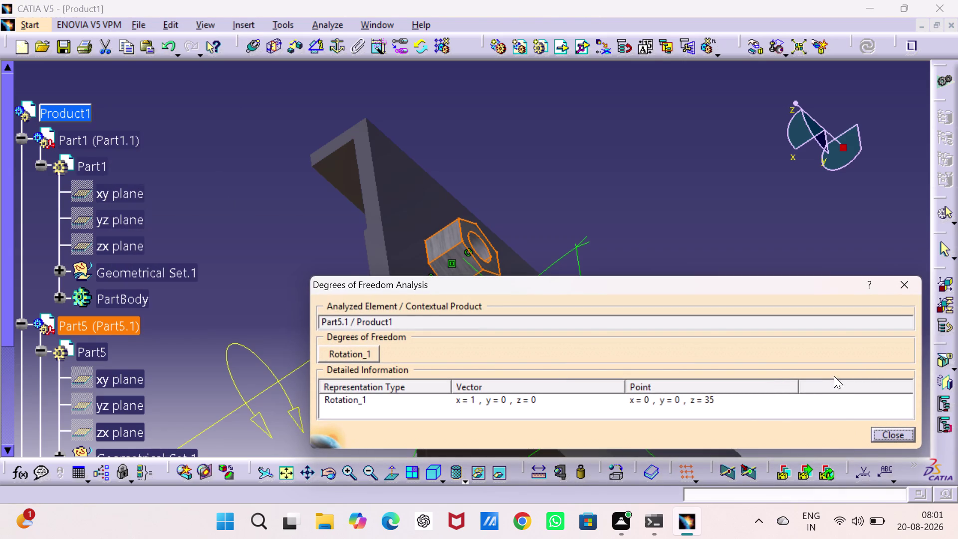
click(891, 429)
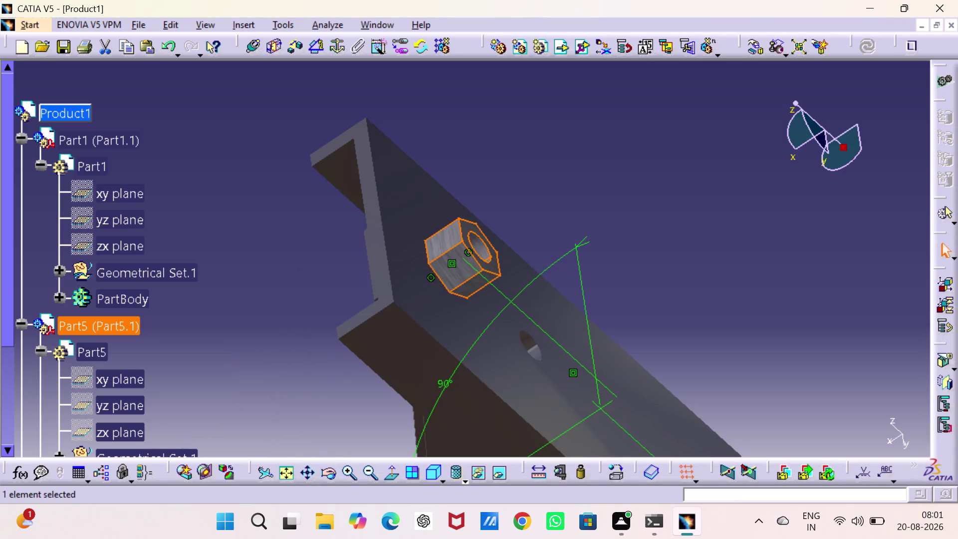
click(732, 296)
click(119, 189)
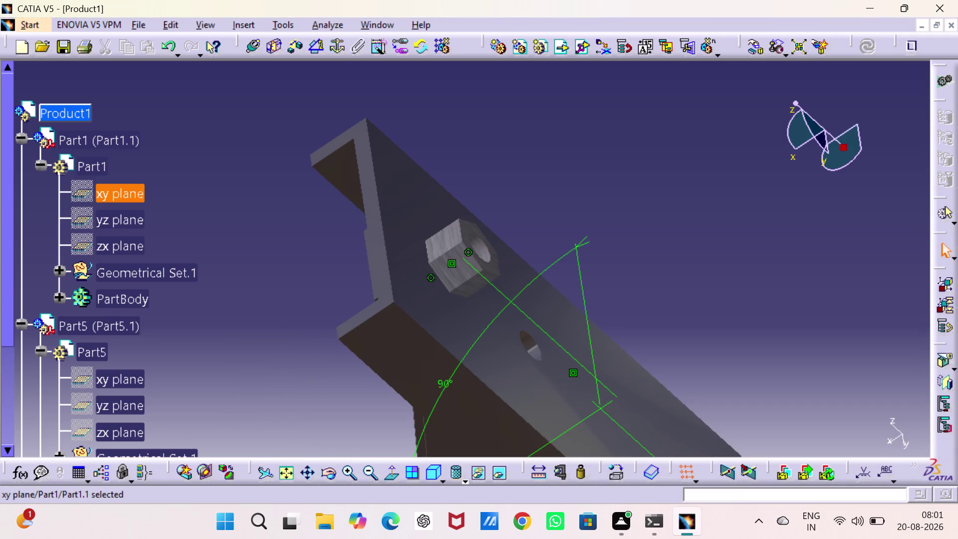
Add a 0° angle constraint between Part1's xy plane and Part5's yz plane.
click(311, 51)
click(130, 404)
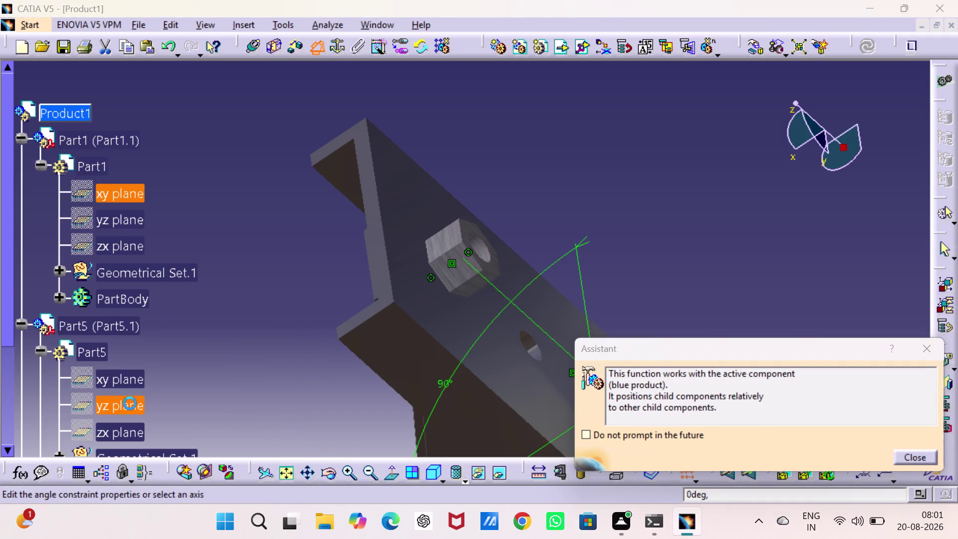
click(868, 441)
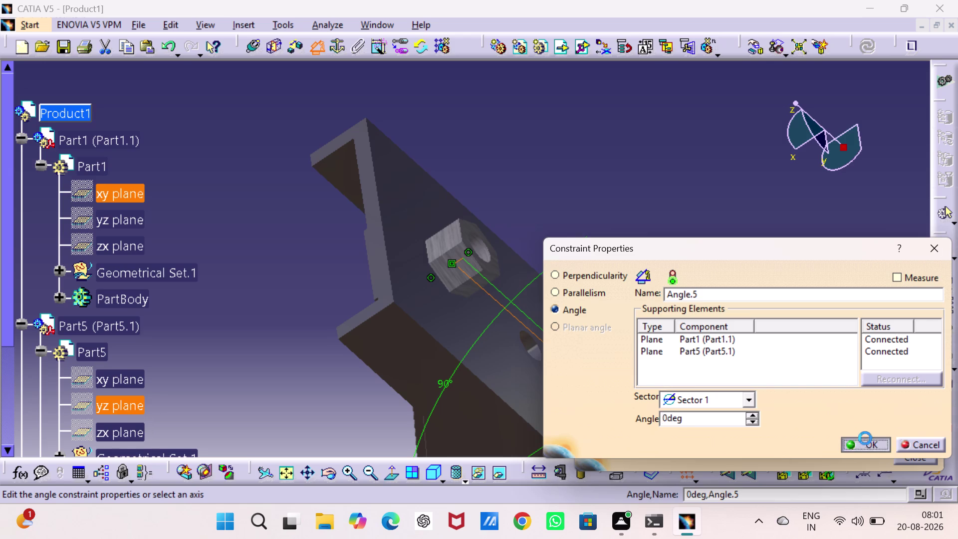
drag(788, 323, 780, 321)
scroll(down, 3)
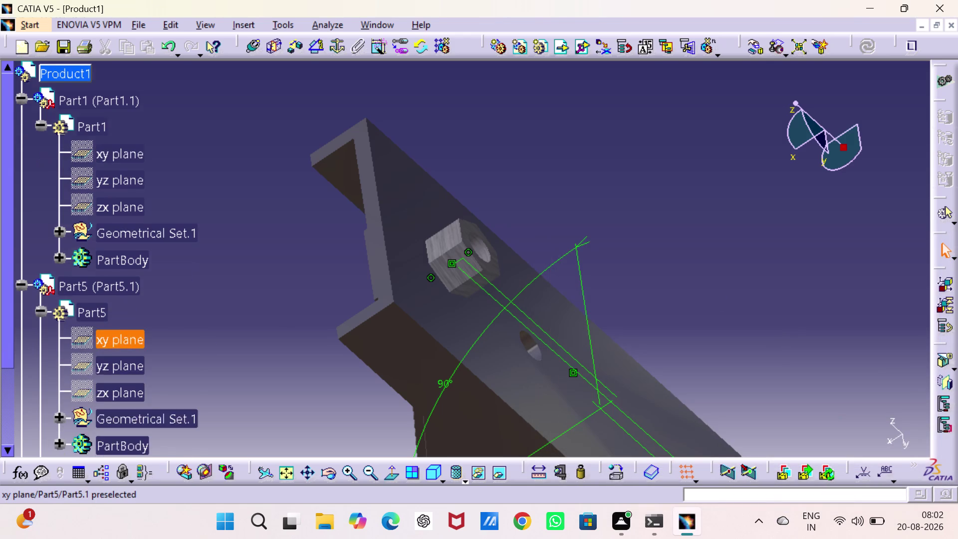
scroll(down, 3)
Check Part5.1's component degrees of freedom to confirm it is fully constrained.
right_click(114, 214)
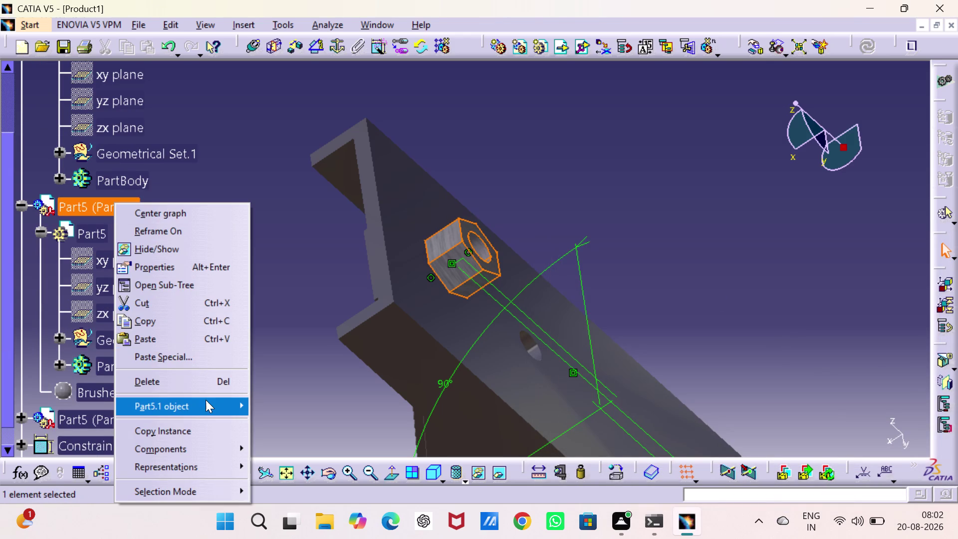
click(324, 484)
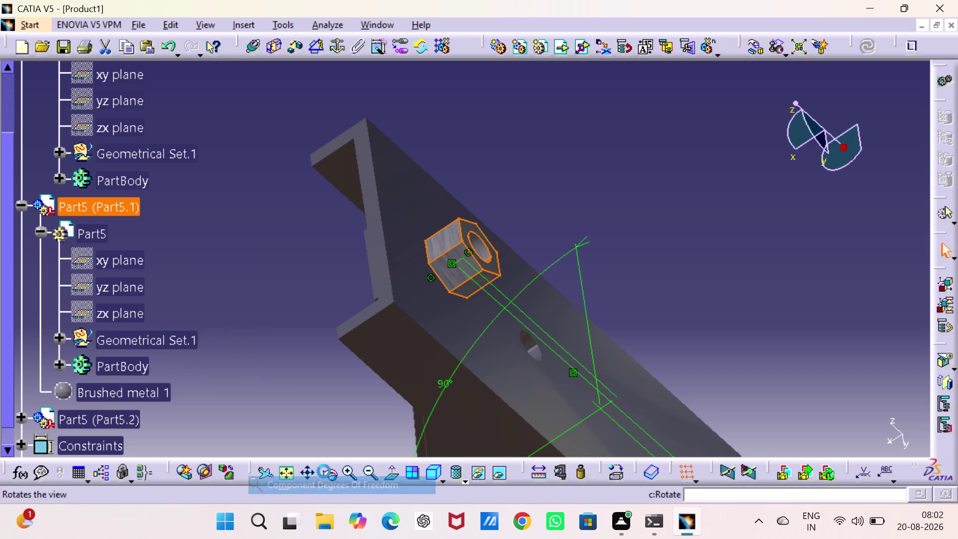
click(587, 290)
click(681, 289)
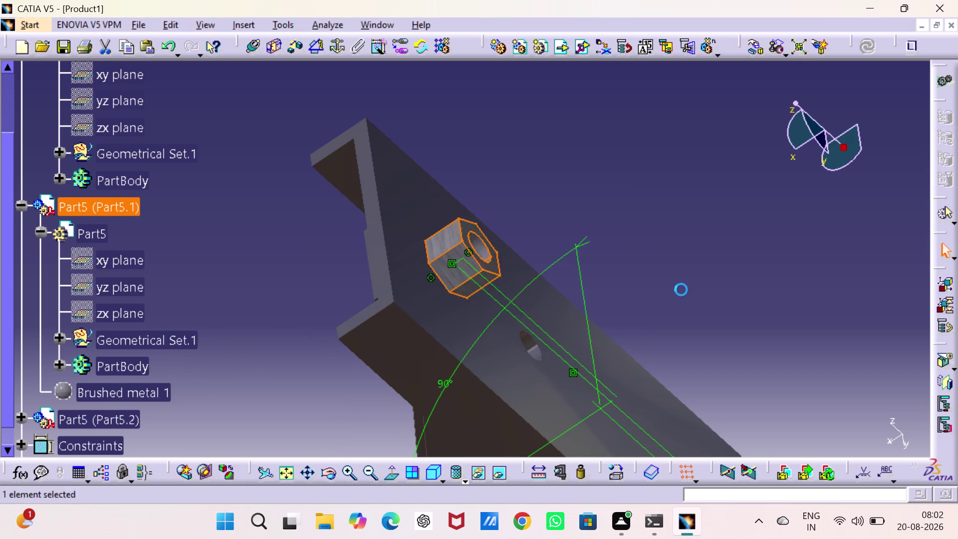
Hide the 90° and 0° angle constraint symbols.
right_click(578, 257)
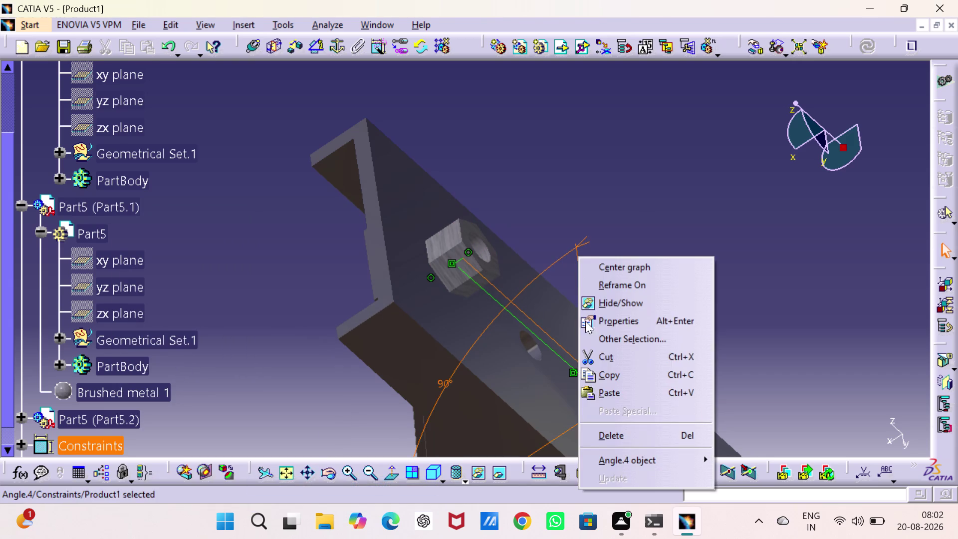
click(617, 306)
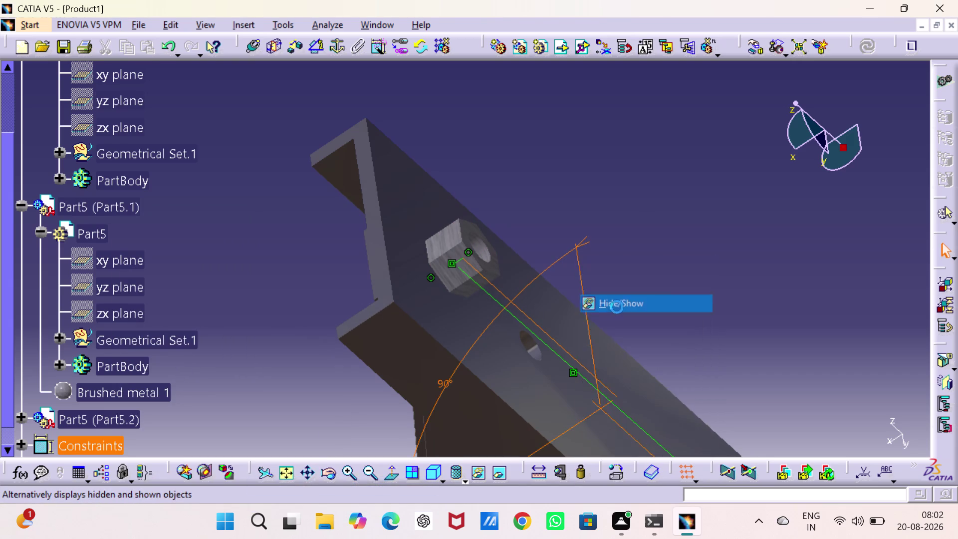
right_click(509, 314)
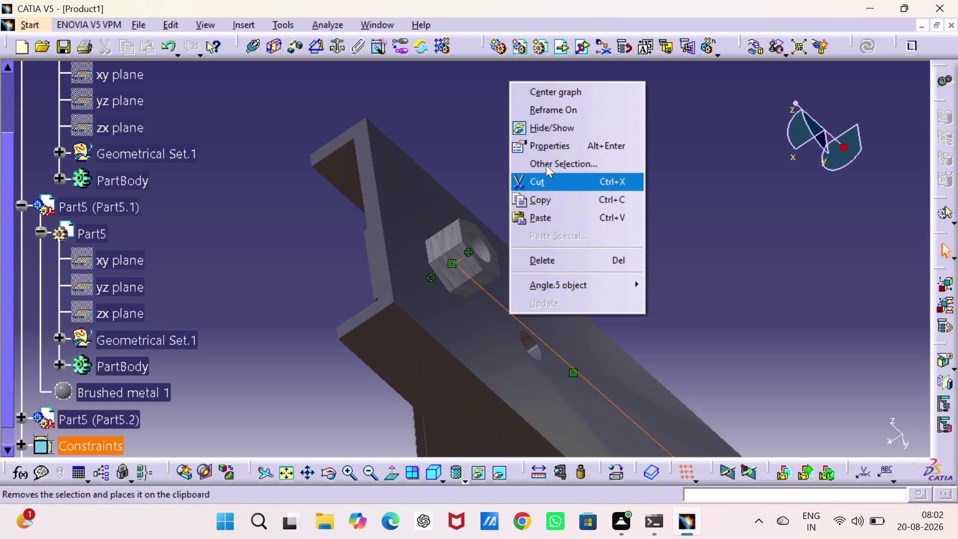
click(552, 132)
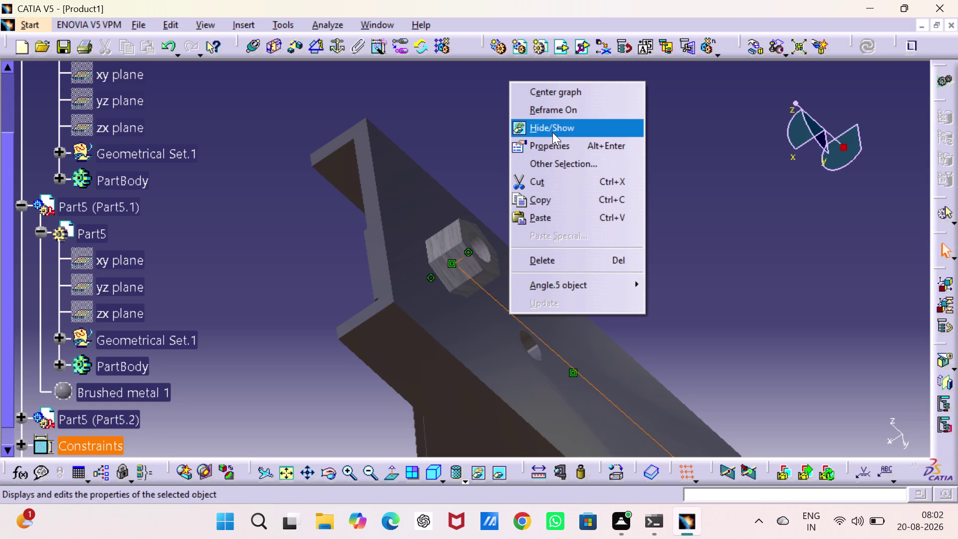
click(595, 227)
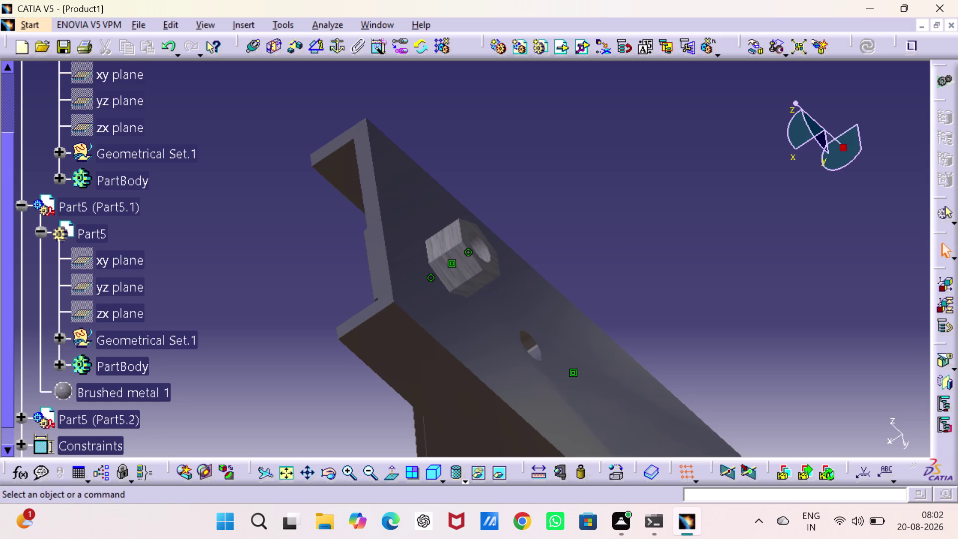
click(250, 46)
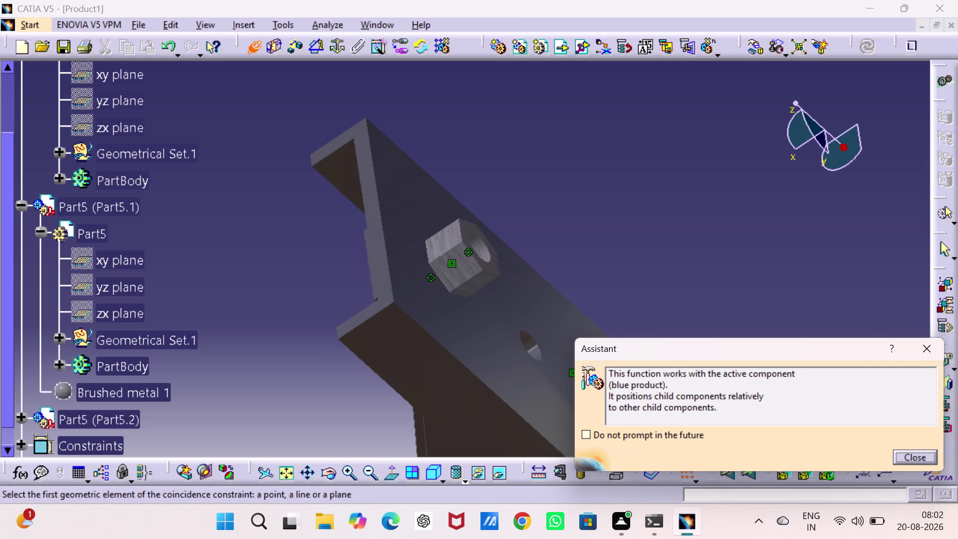
Make Part5.2's axis coincide with the bracket's Hole.1 axis and update the assembly.
middle_drag(334, 287, 429, 254)
right_drag(335, 287, 429, 254)
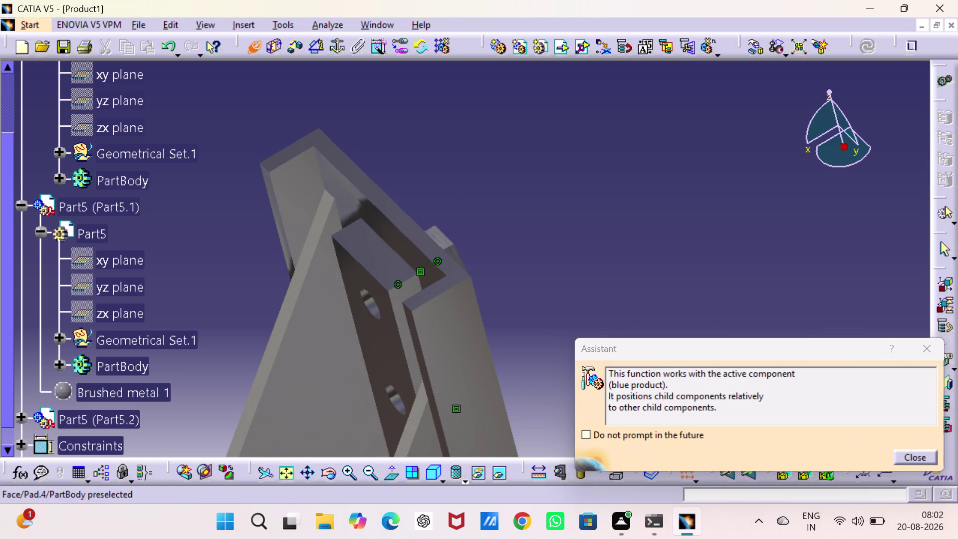
click(369, 300)
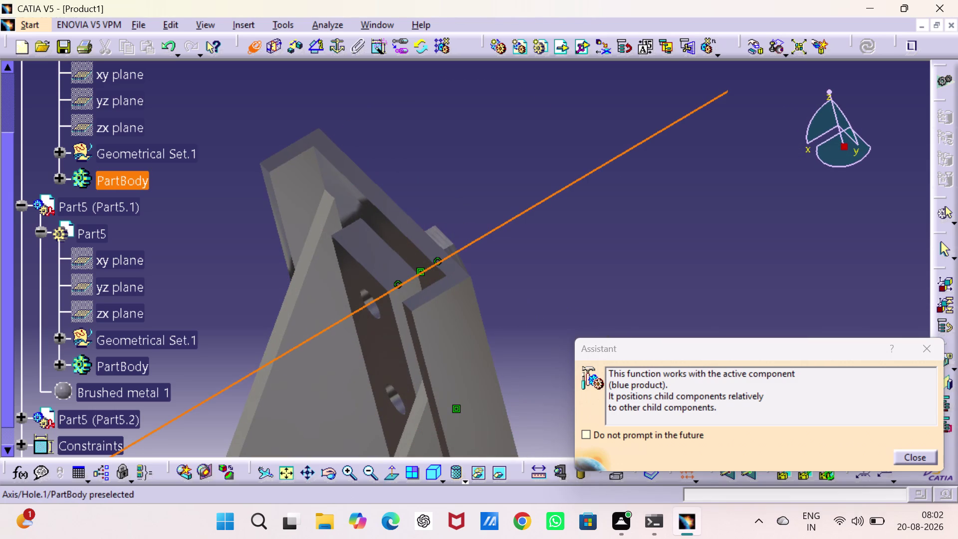
middle_drag(586, 285, 339, 339)
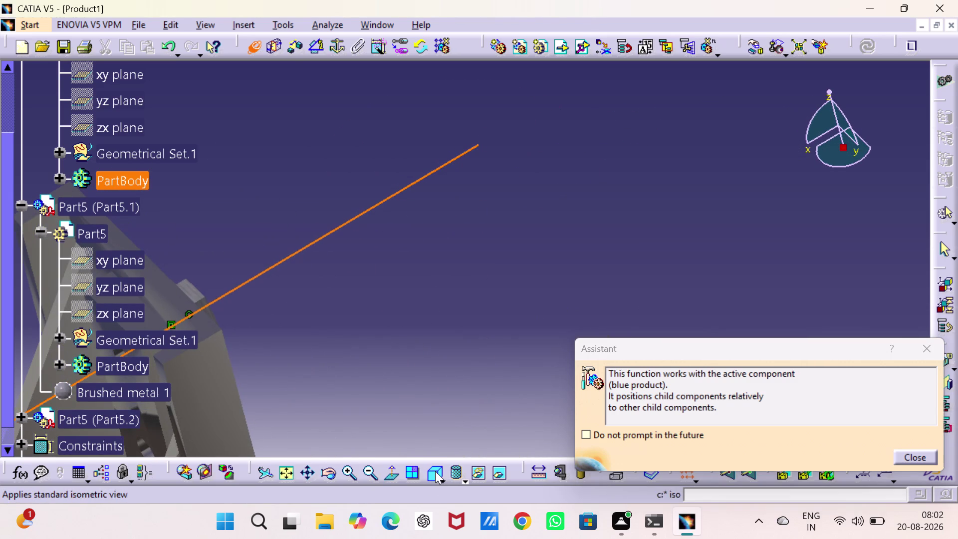
click(287, 470)
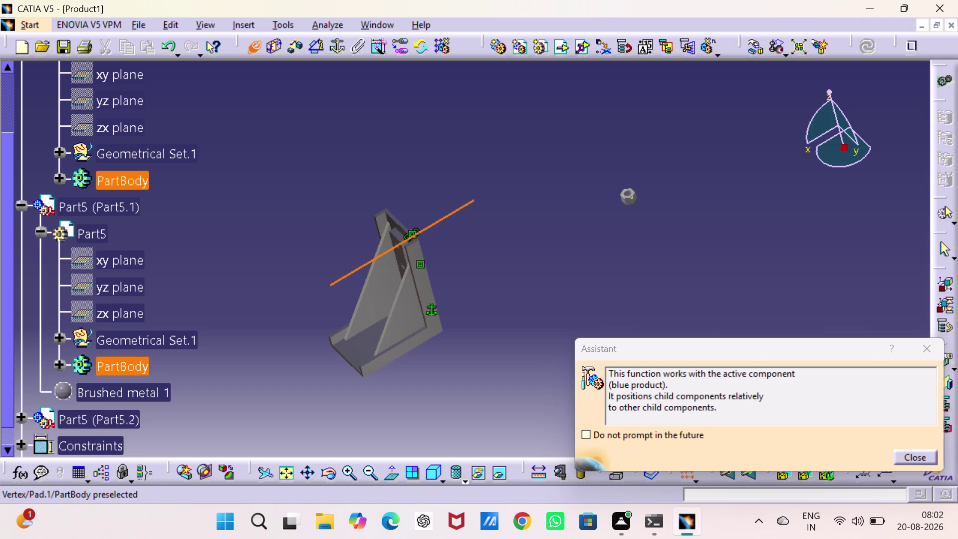
triple_click(349, 473)
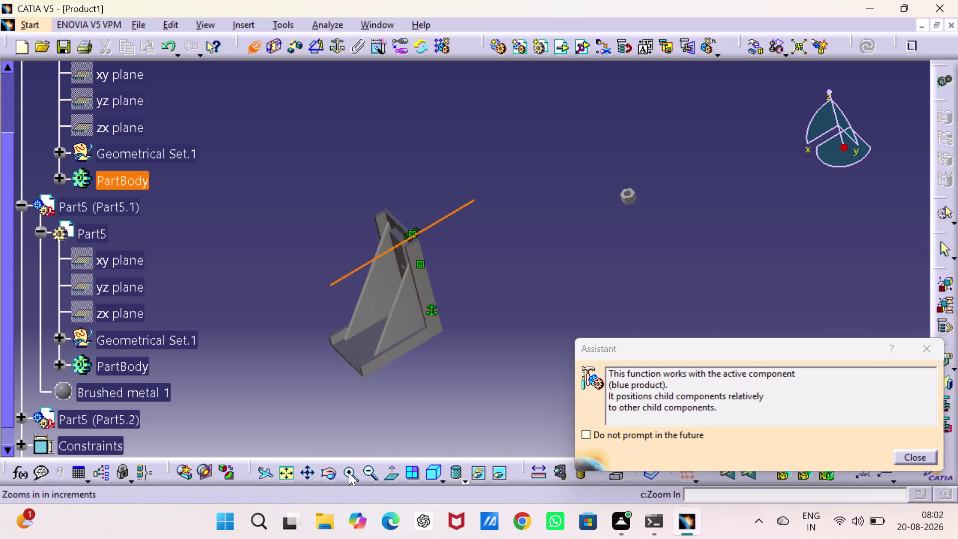
middle_drag(599, 259, 405, 349)
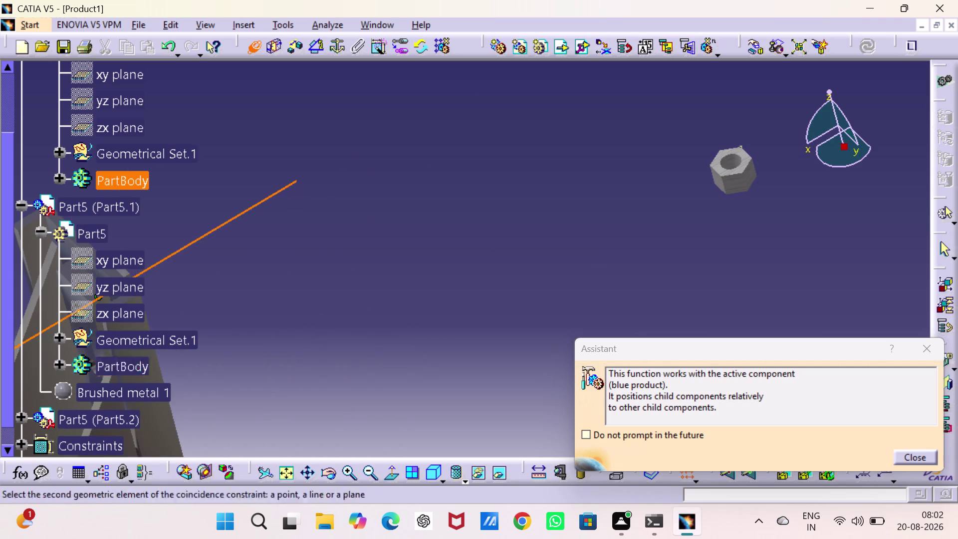
click(732, 159)
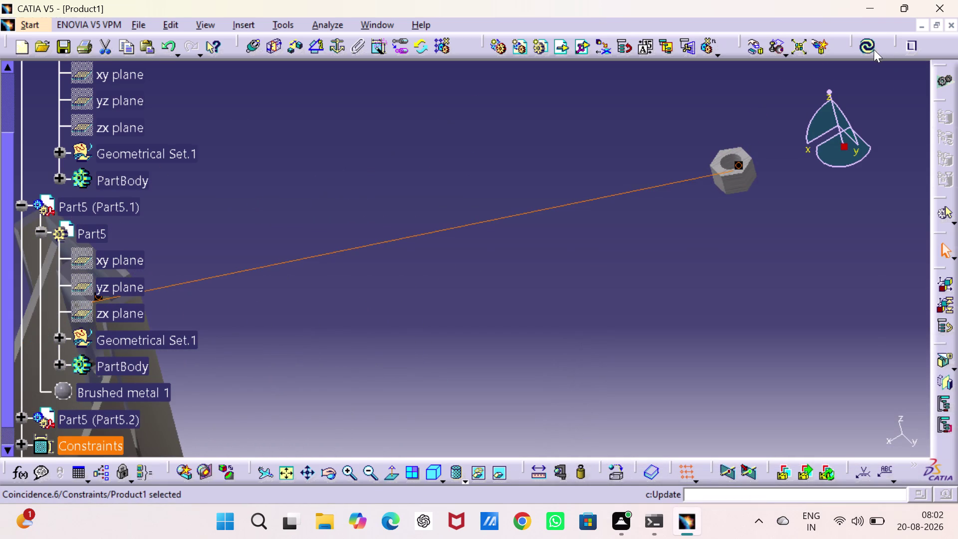
click(872, 48)
Zoom out to view the whole assembly and begin free component manipulation.
middle_drag(585, 195, 588, 203)
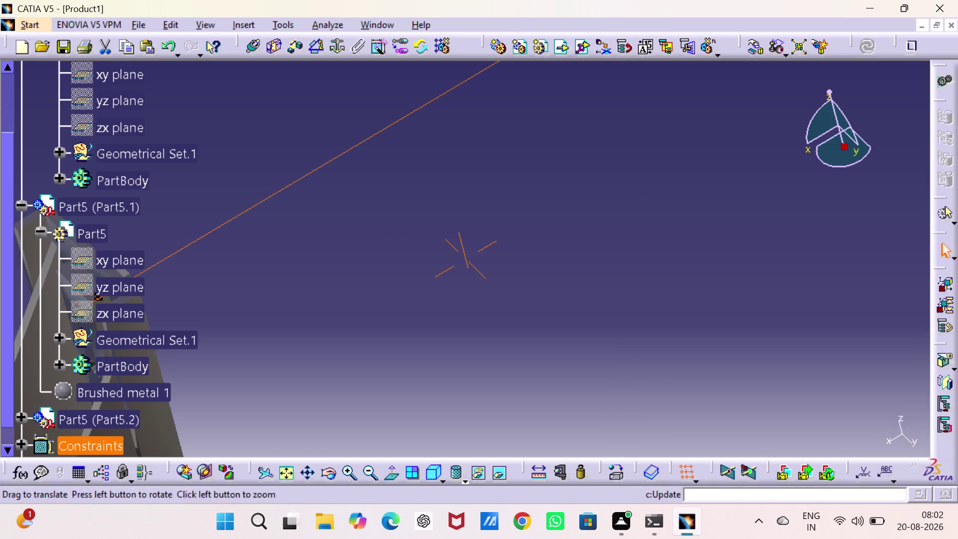
middle_drag(589, 203, 665, 261)
click(289, 472)
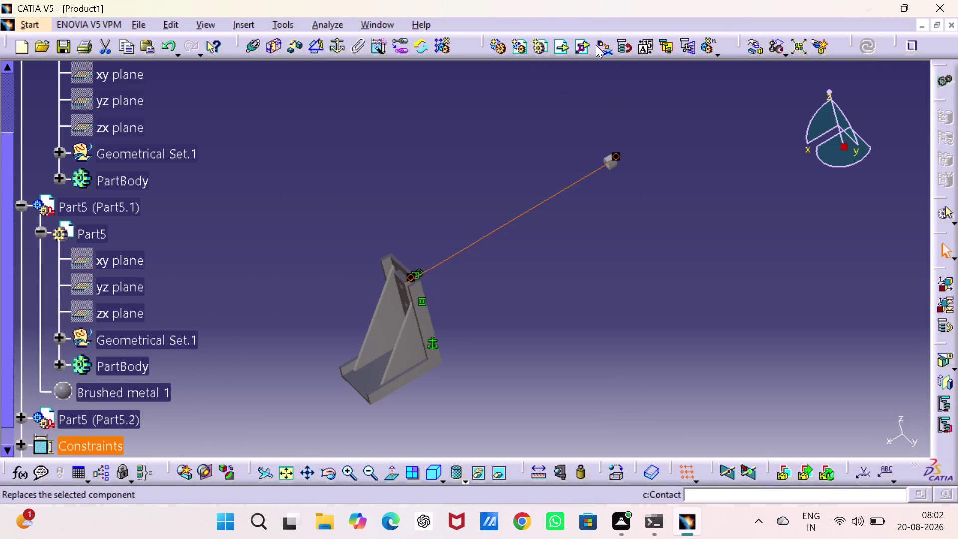
click(755, 46)
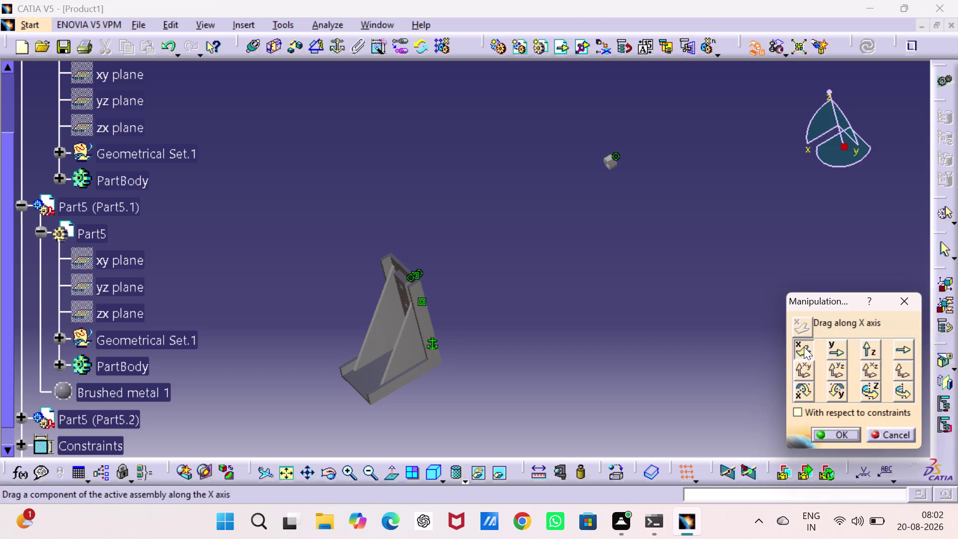
Drag Part5.2 along X to sit right beside the bracket, then confirm.
drag(608, 161, 556, 198)
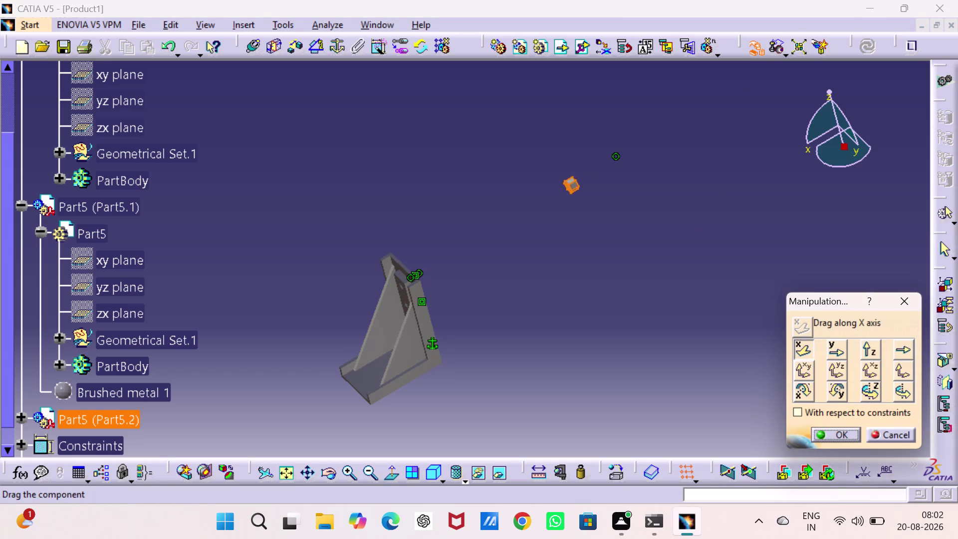
drag(556, 198, 338, 288)
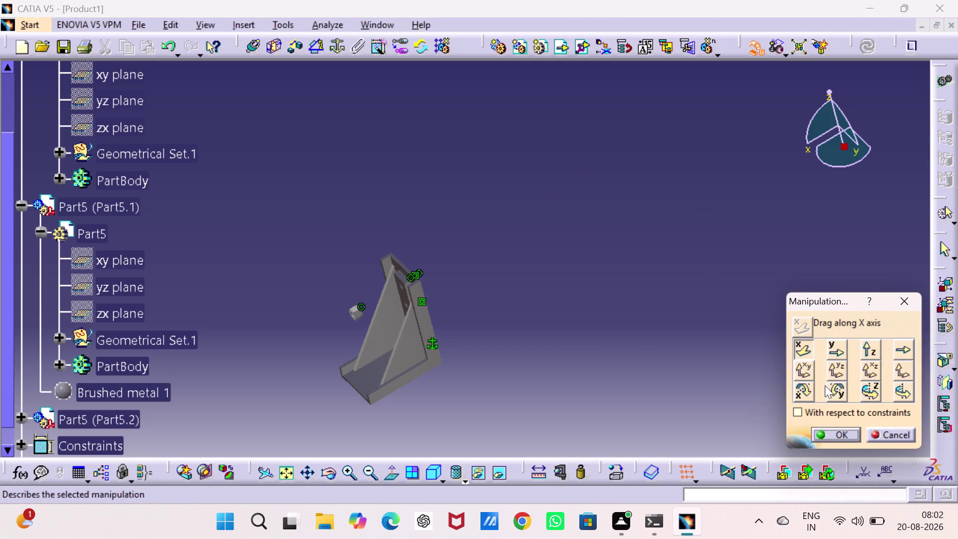
click(841, 435)
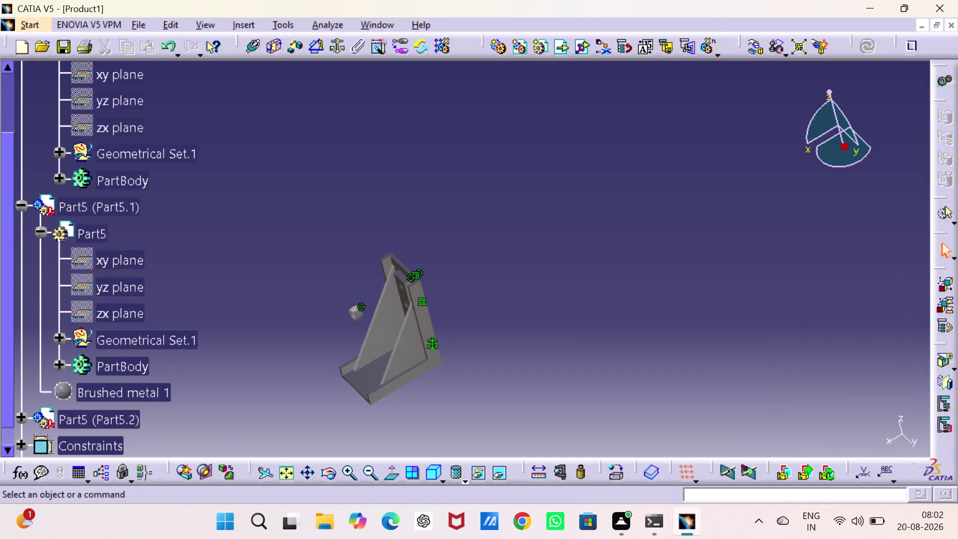
Zoom in on the bracket and start a contact constraint on its upper plate face.
click(286, 470)
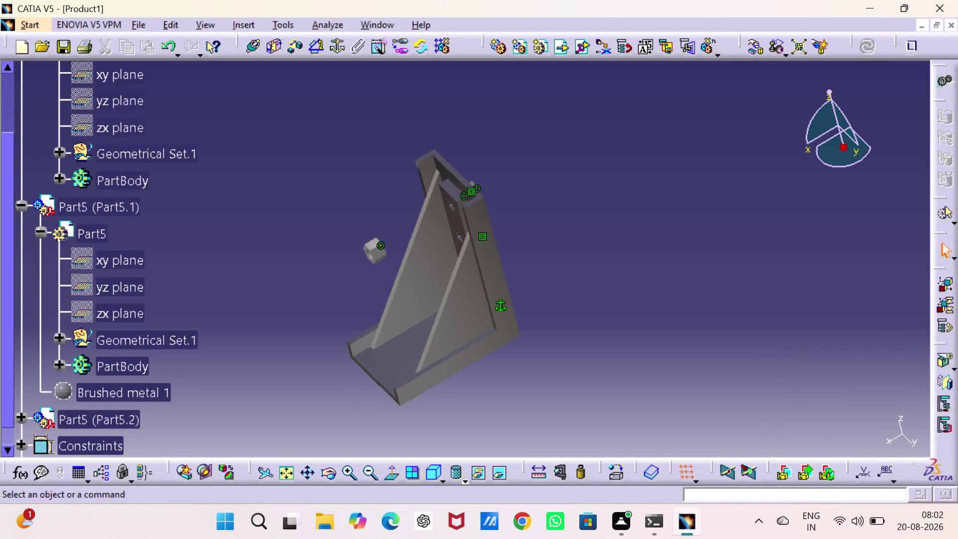
triple_click(350, 471)
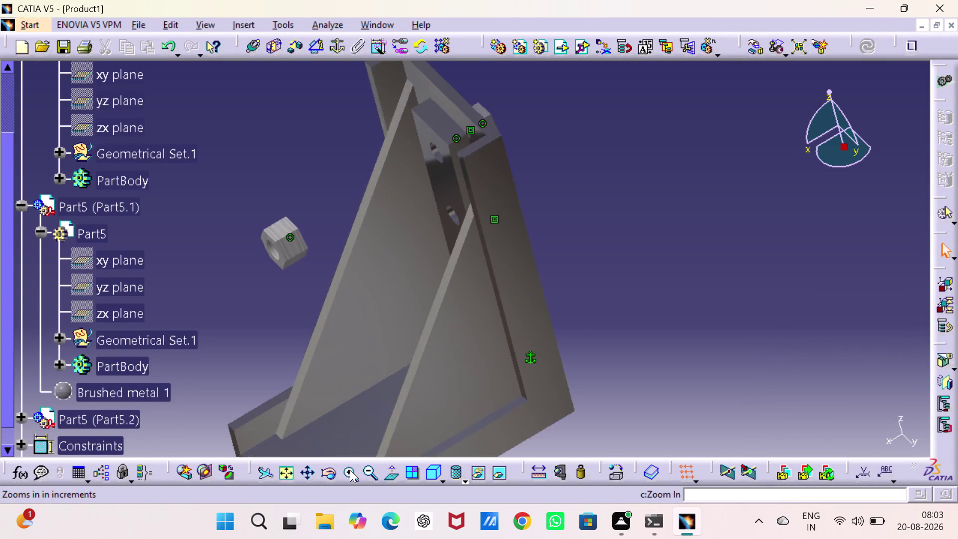
middle_drag(413, 281, 446, 430)
middle_drag(461, 296, 497, 339)
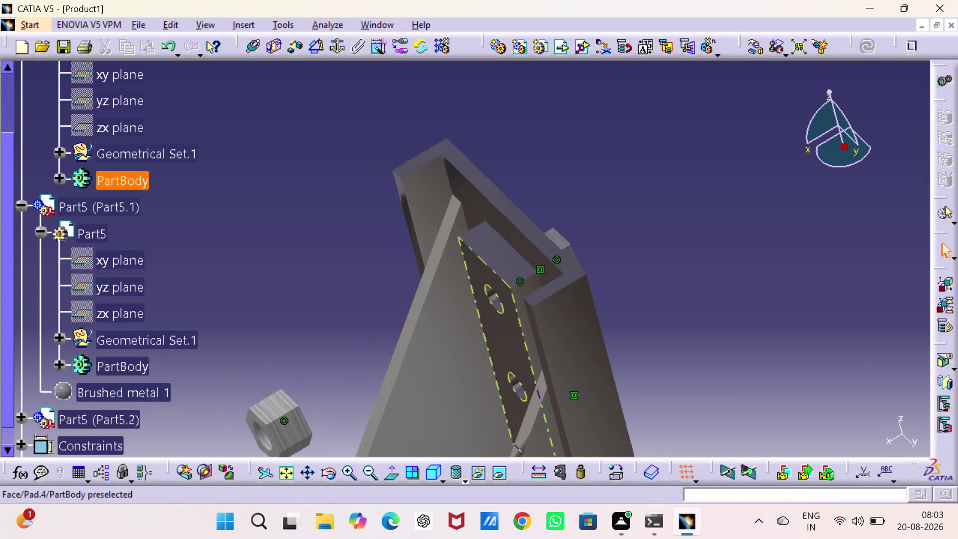
middle_drag(497, 339, 503, 326)
click(274, 49)
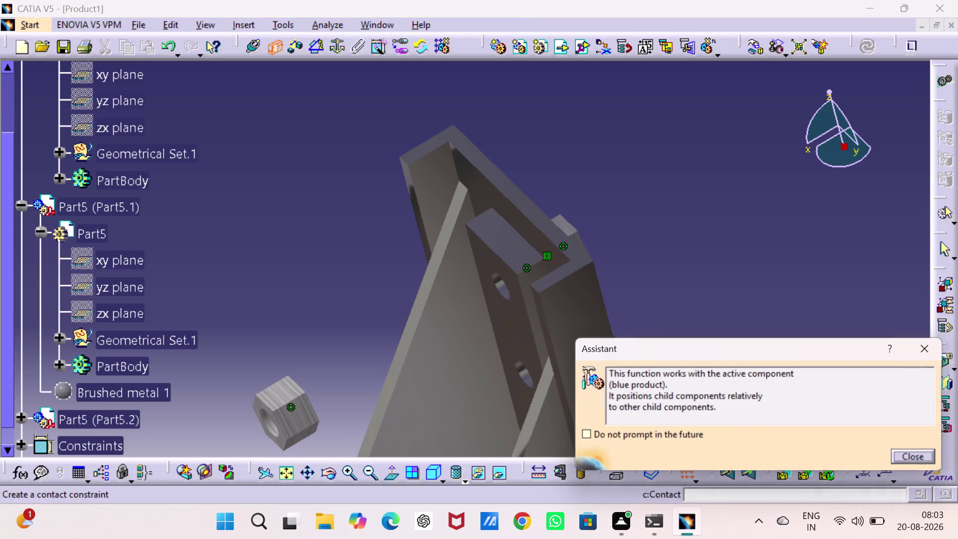
click(509, 282)
Pick the bushing's end face to complete the contact and update it onto the plate.
middle_drag(506, 281, 729, 199)
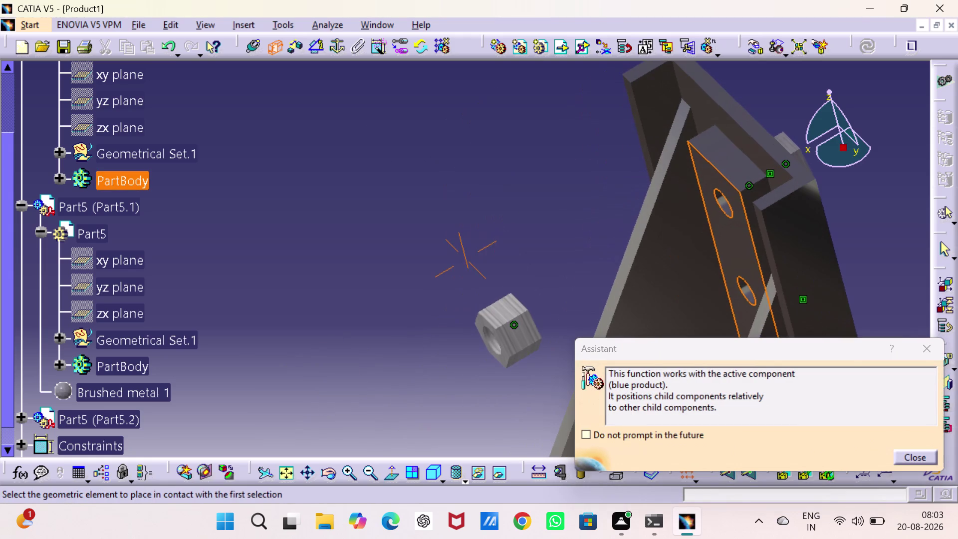
middle_drag(628, 268, 420, 295)
right_drag(625, 267, 421, 296)
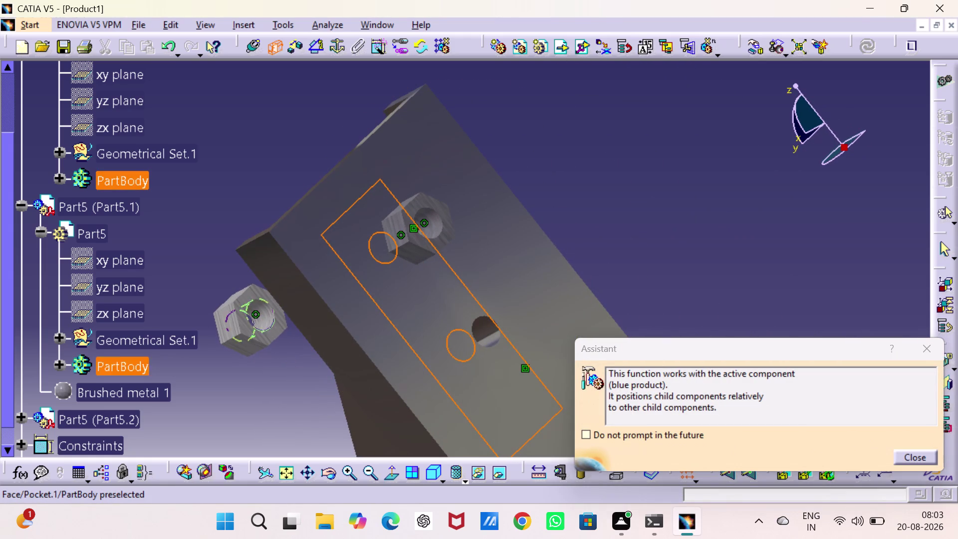
click(243, 305)
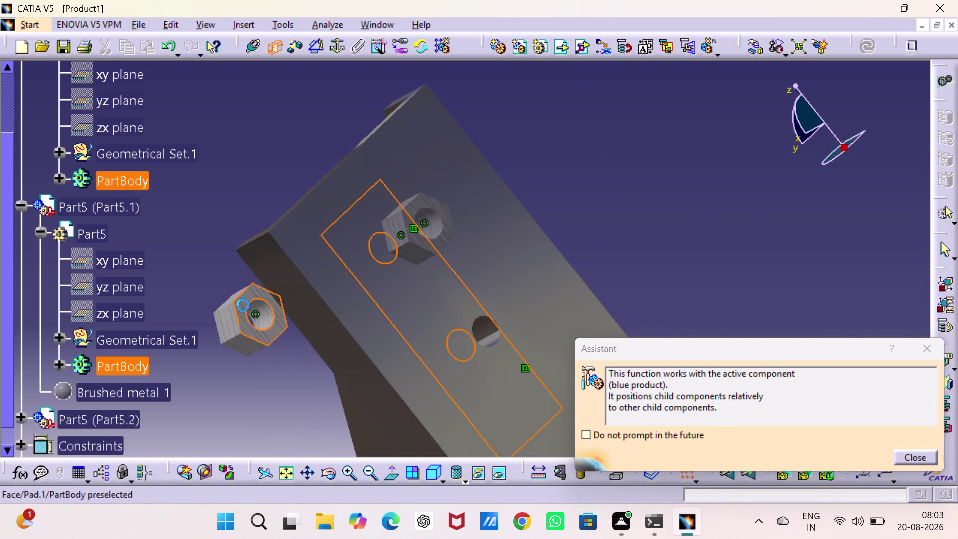
click(864, 41)
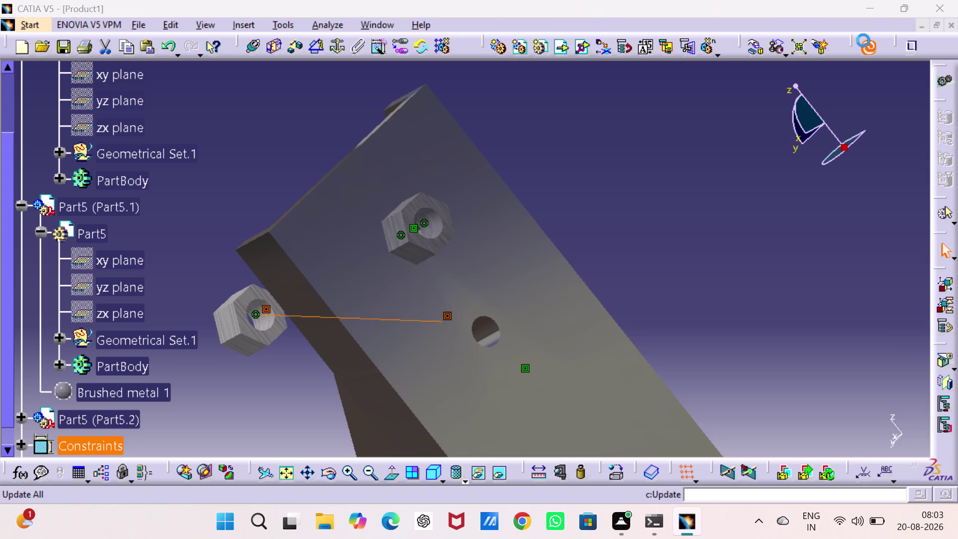
click(723, 166)
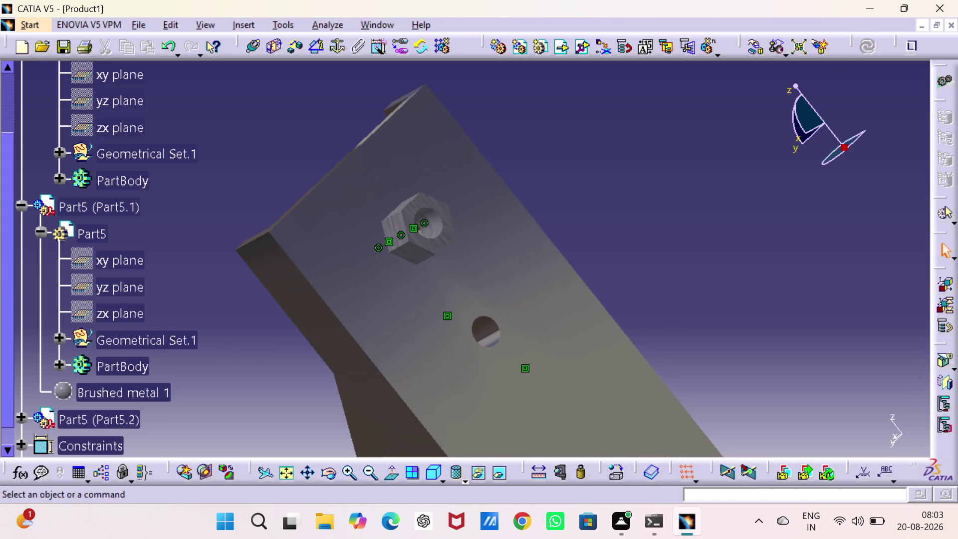
click(433, 476)
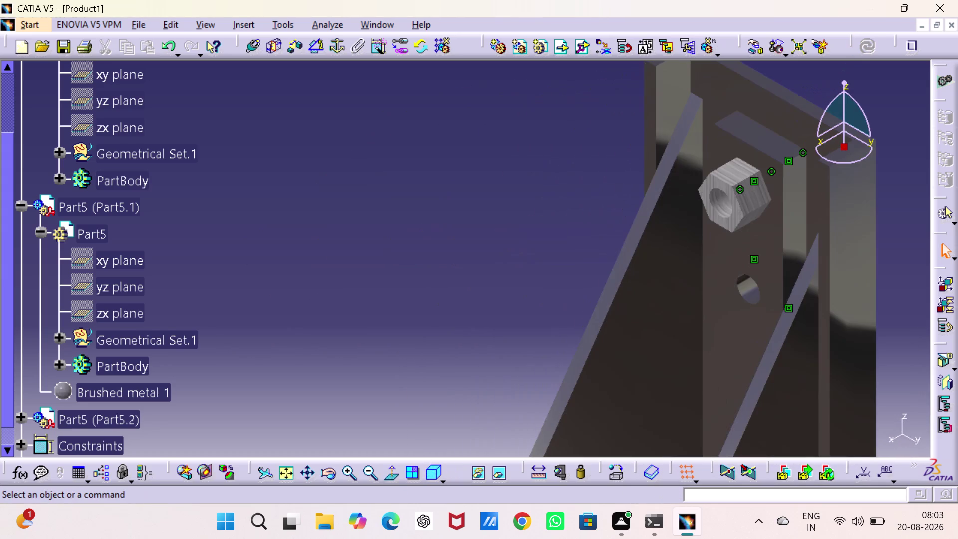
Collapse the first bushing's tree branch and expand Part5.2 to show its reference planes.
middle_drag(413, 438, 385, 396)
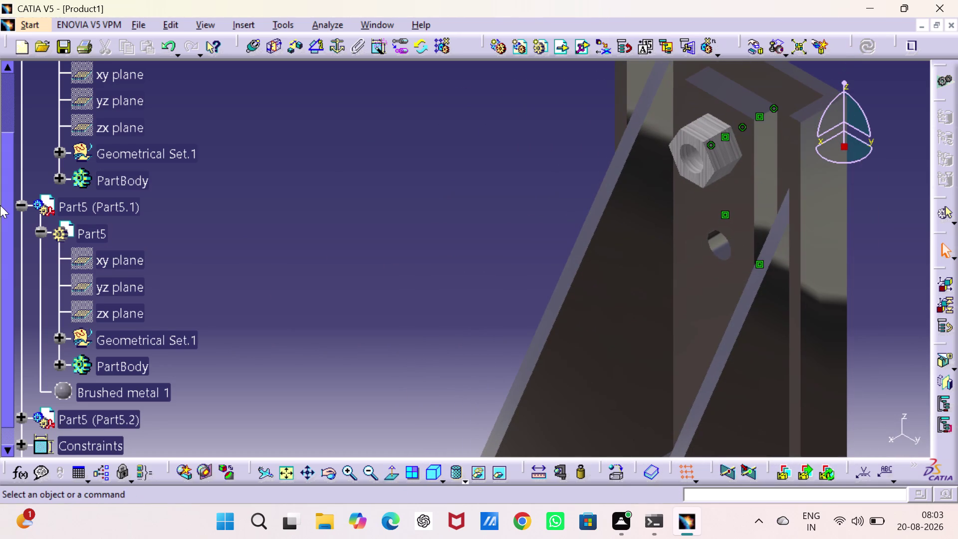
click(15, 203)
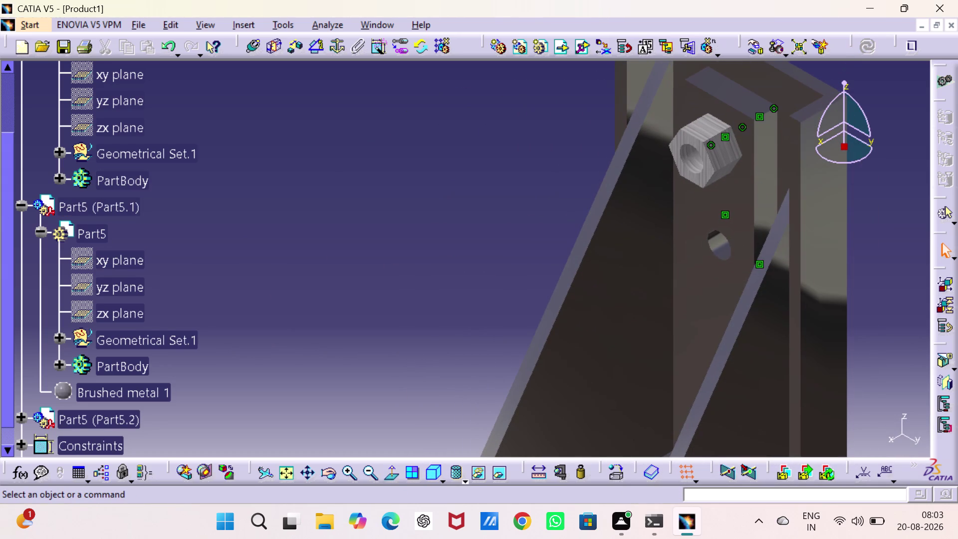
click(20, 203)
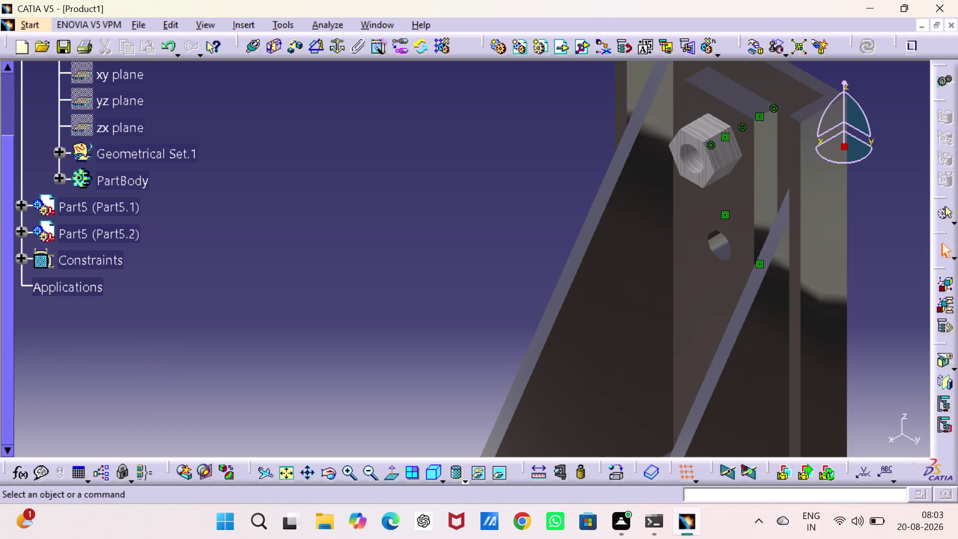
click(19, 230)
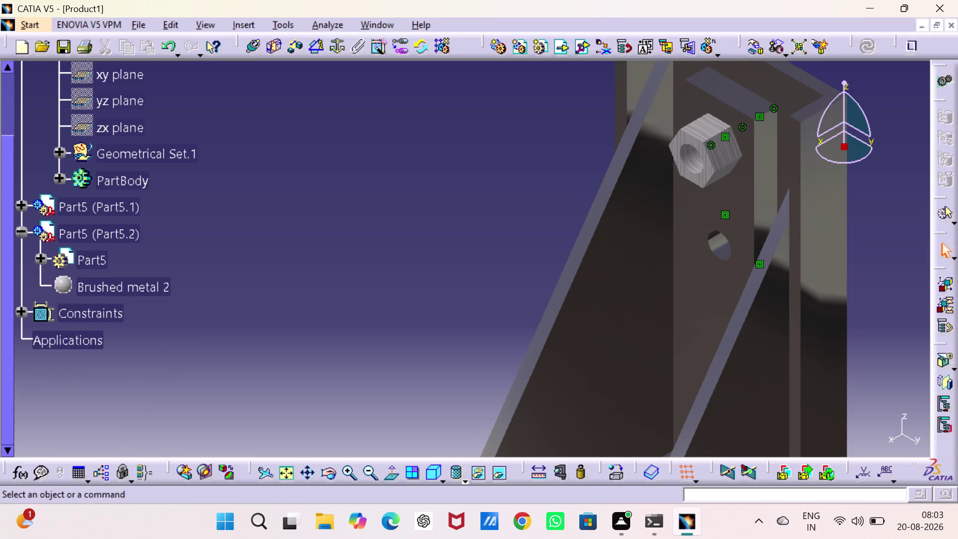
click(40, 255)
scroll(up, 3)
scroll(up, 3)
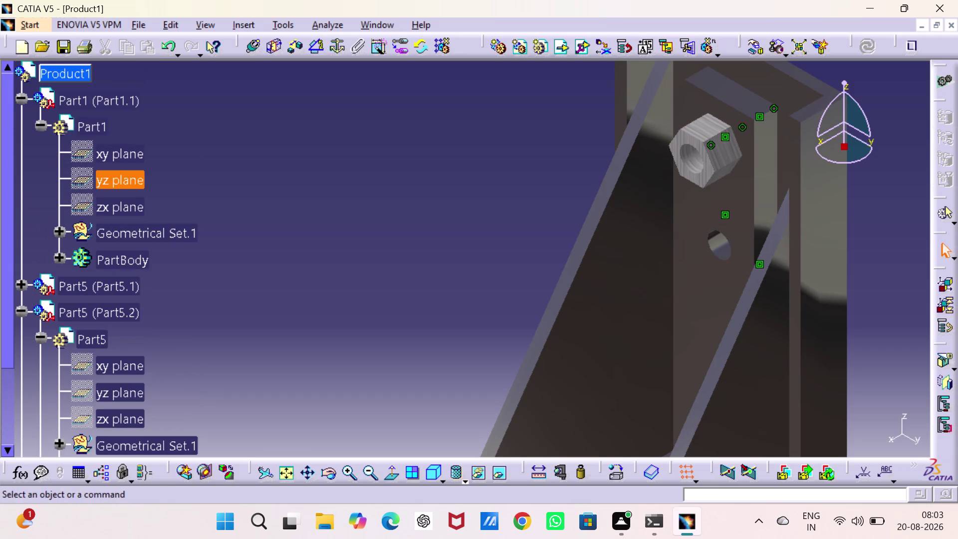
Add a 90° angle constraint between Part1's yz plane and Part5.2's zx plane.
click(112, 183)
click(317, 47)
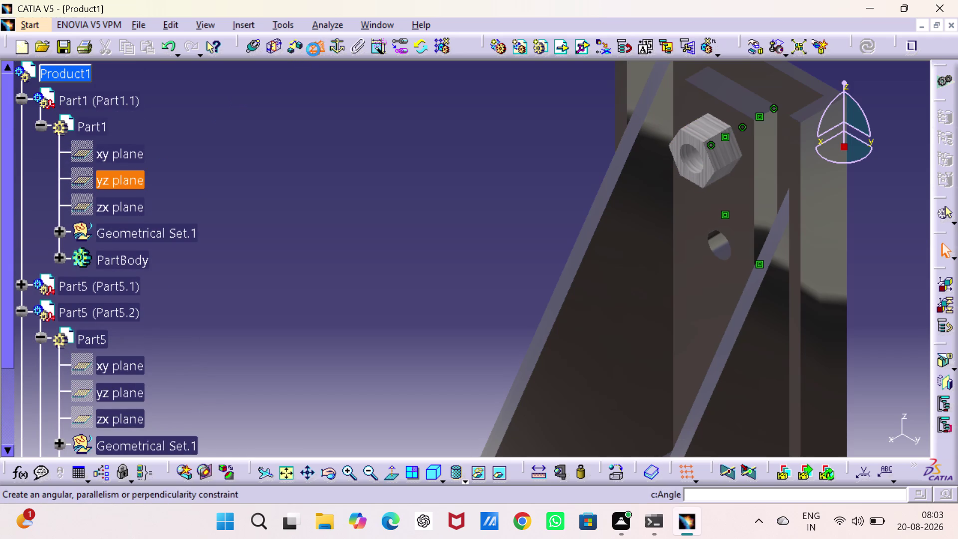
scroll(down, 3)
scroll(down, 3)
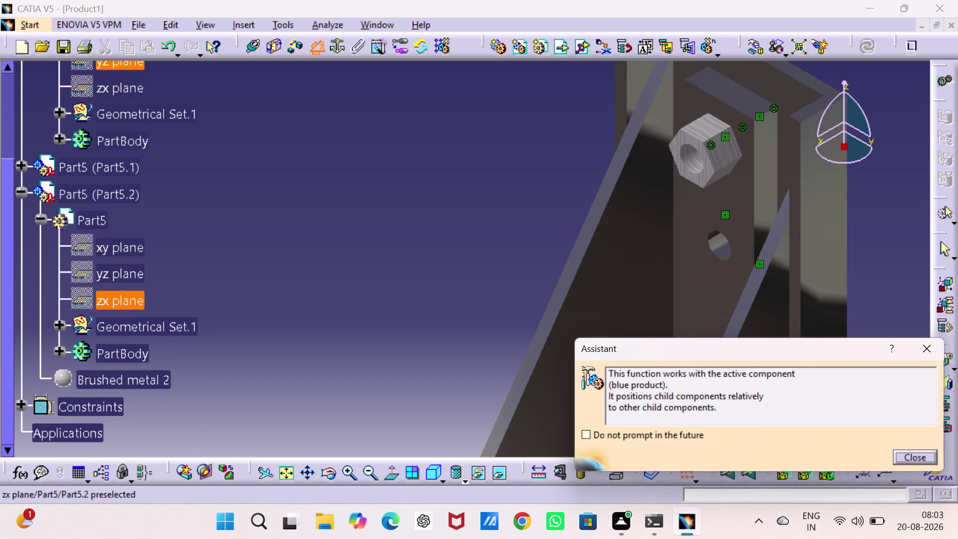
click(115, 303)
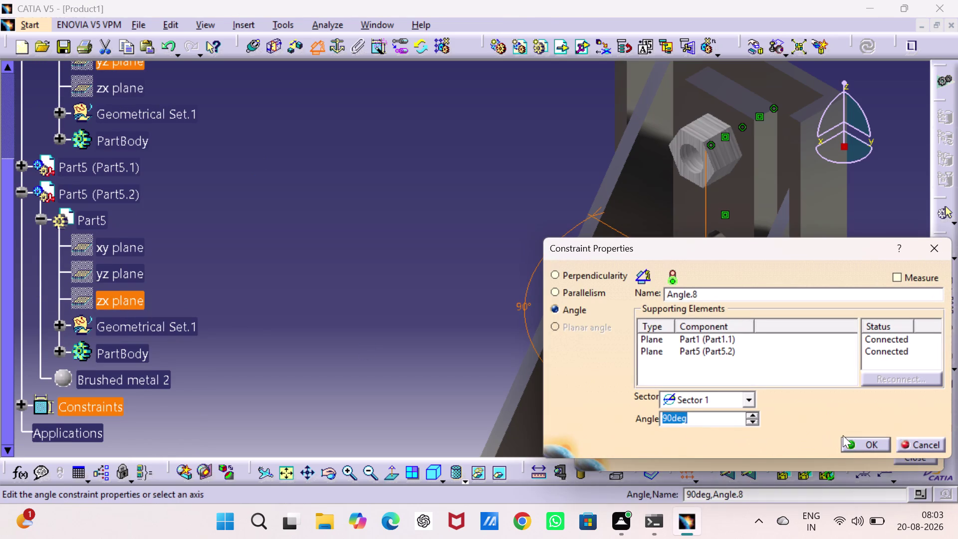
click(859, 438)
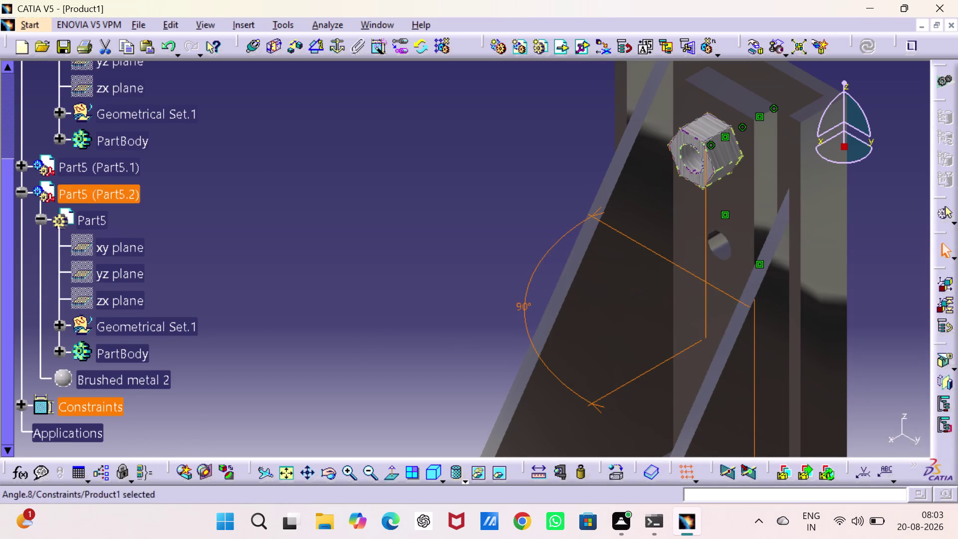
scroll(up, 3)
Constrain Part1's xy plane to Part5.2's yz plane at 0°, then right-click Part5.2.
click(119, 83)
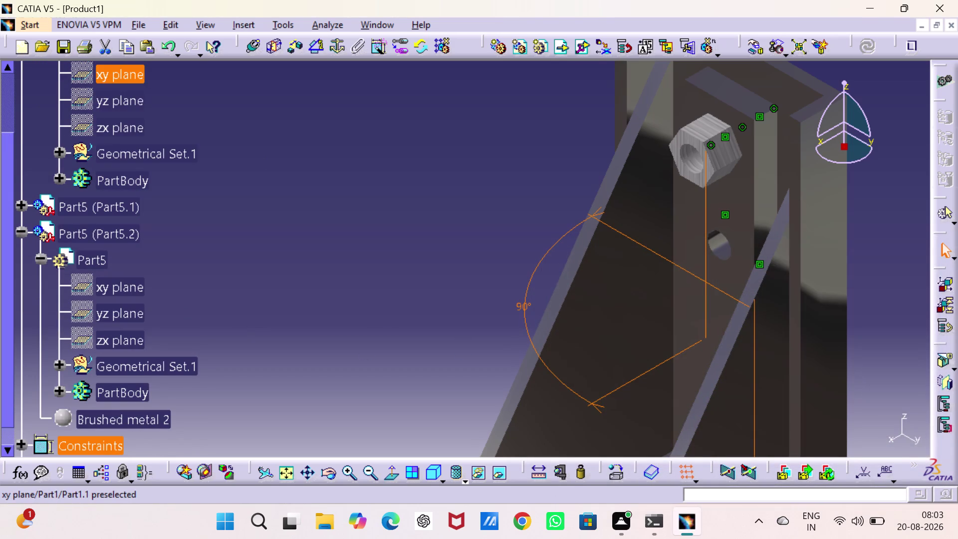
click(315, 48)
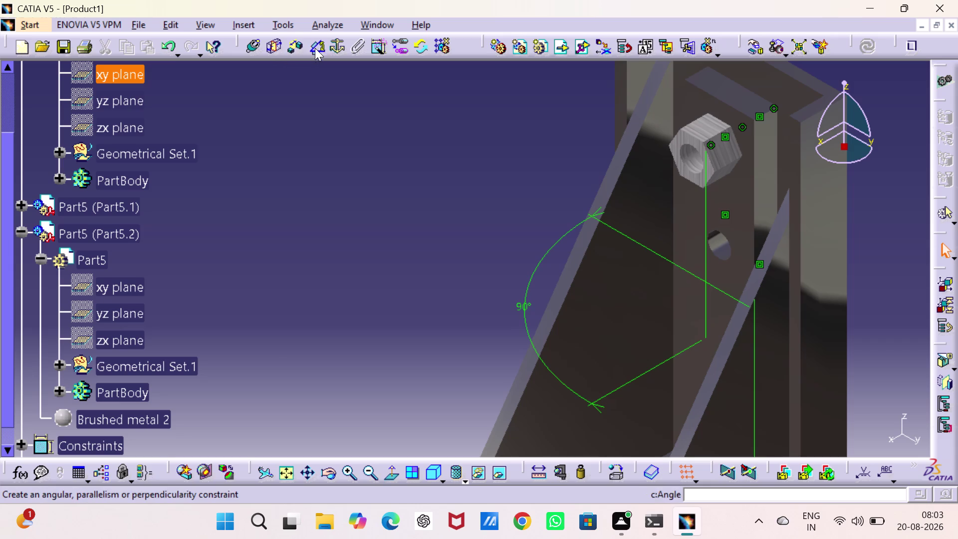
click(123, 312)
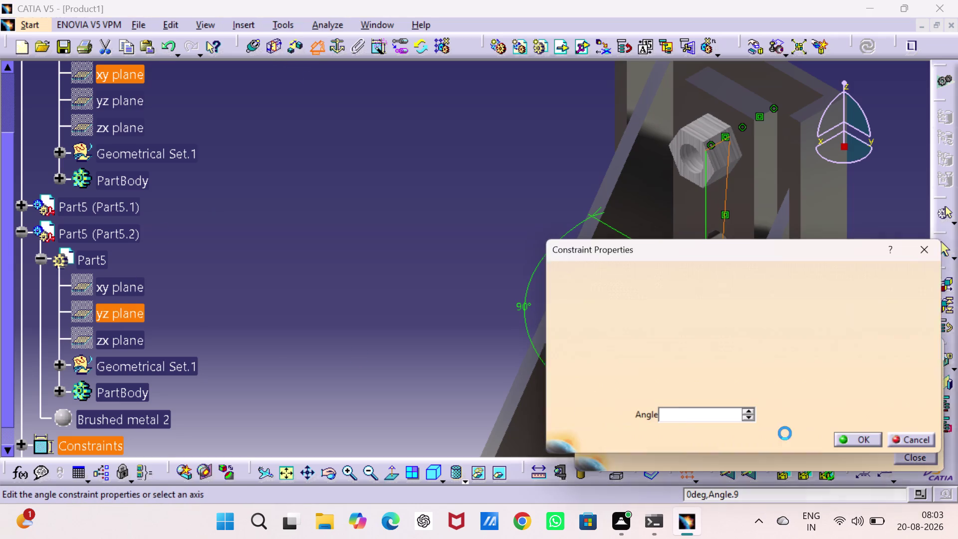
click(851, 444)
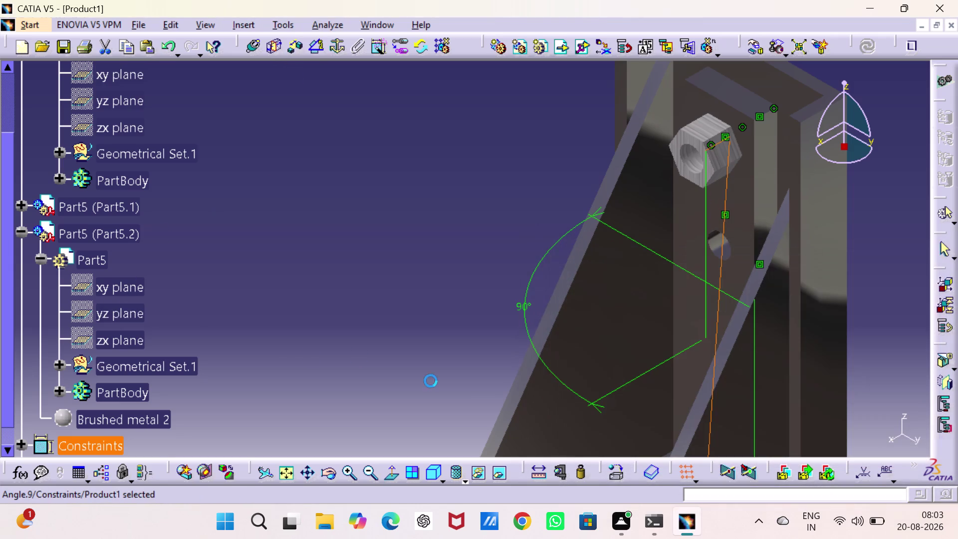
right_click(103, 234)
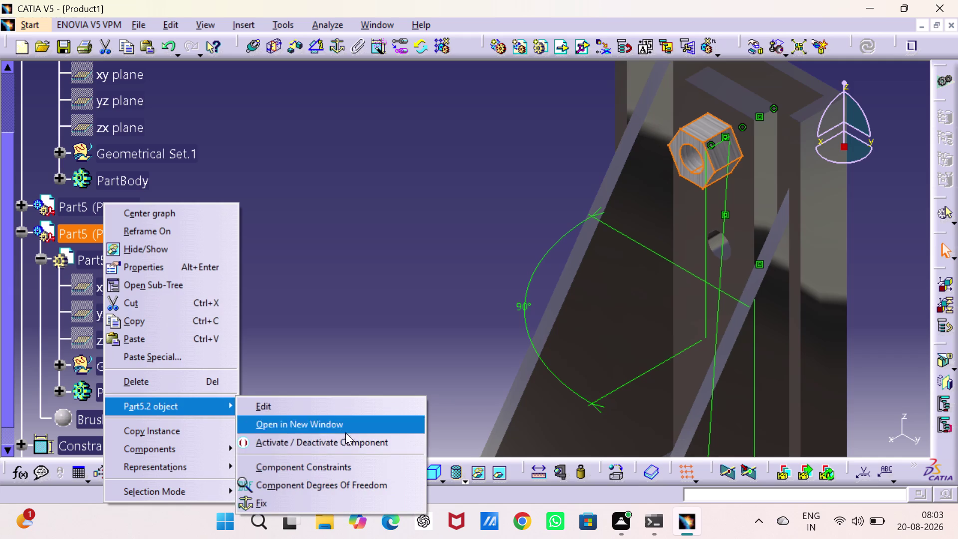
click(359, 481)
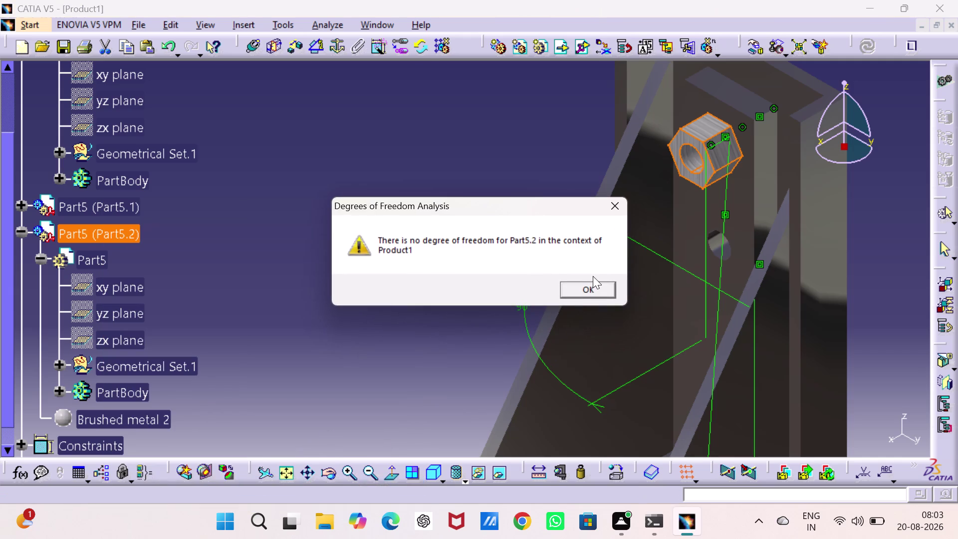
click(586, 296)
drag(428, 232, 432, 243)
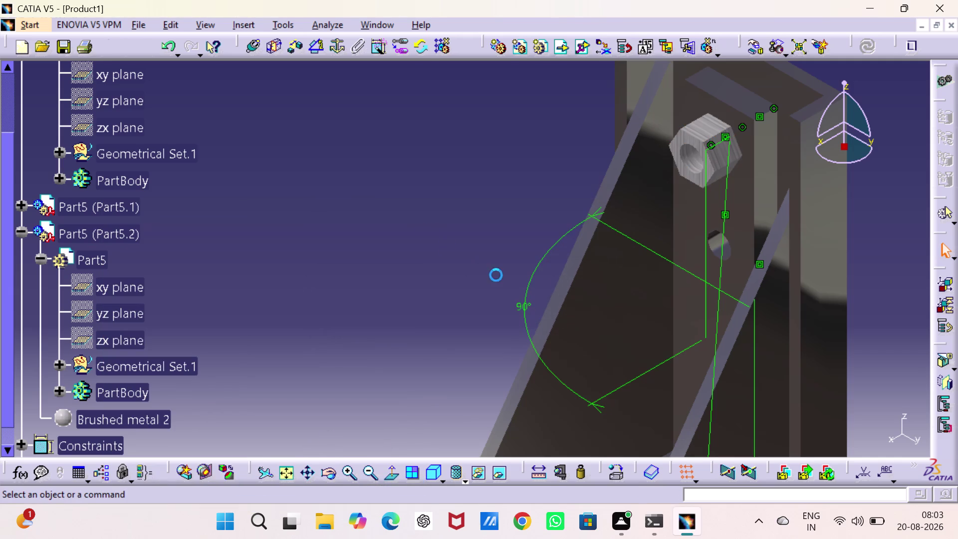
right_click(534, 275)
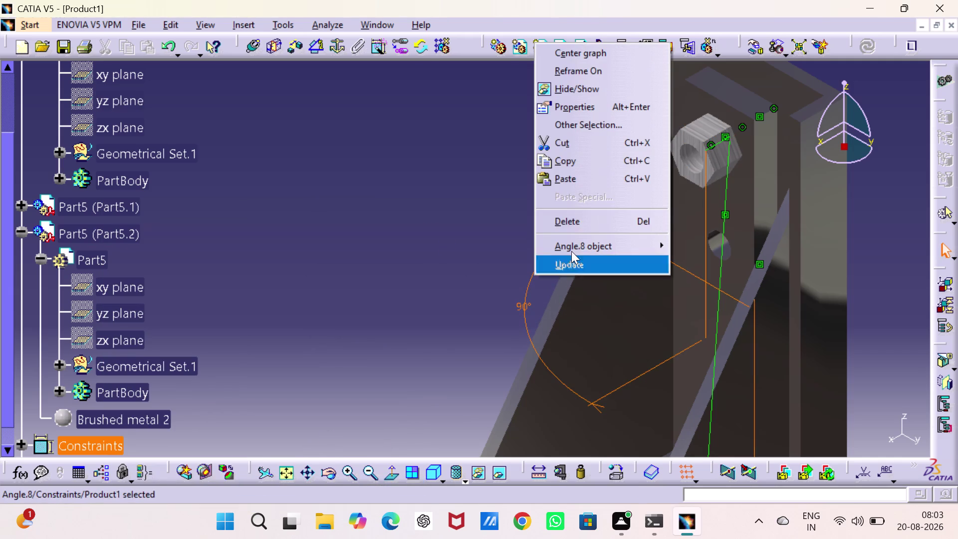
click(575, 94)
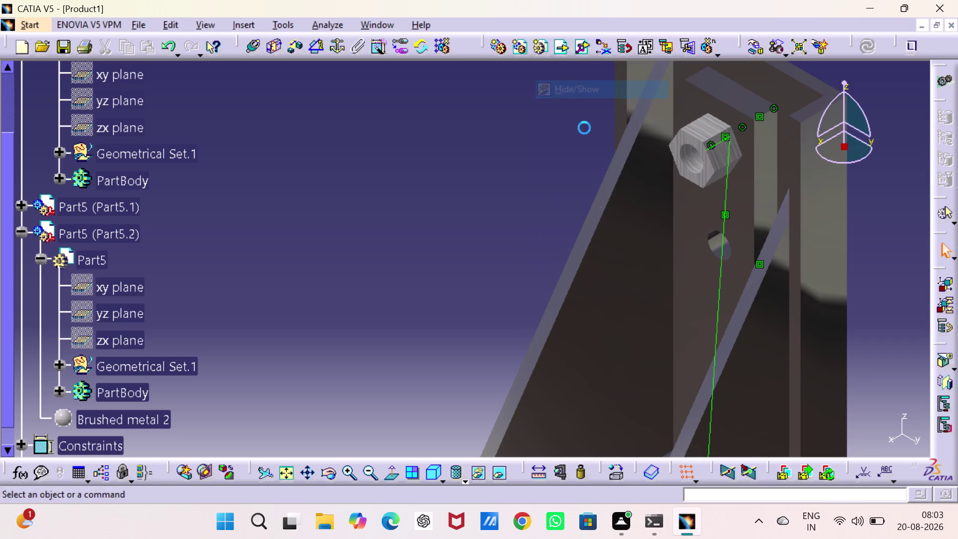
right_click(723, 239)
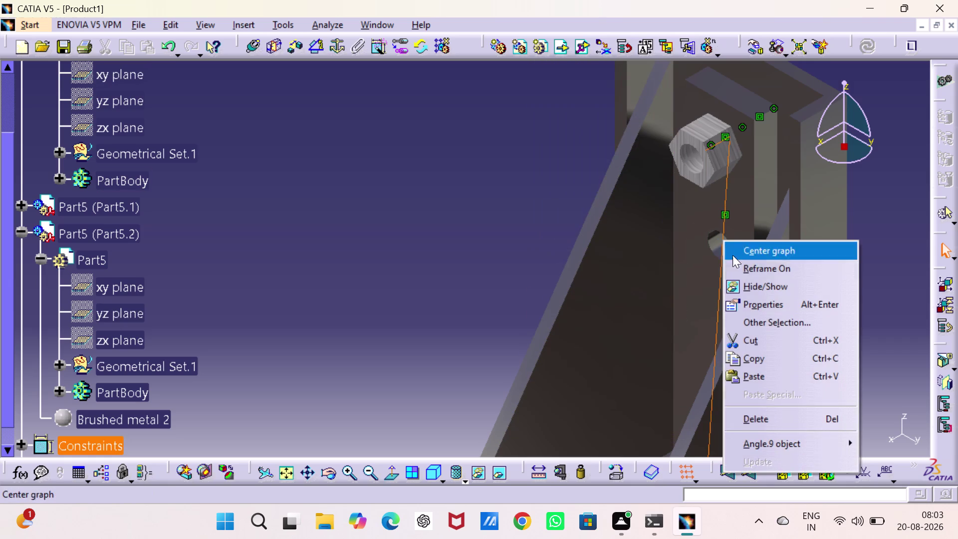
click(737, 281)
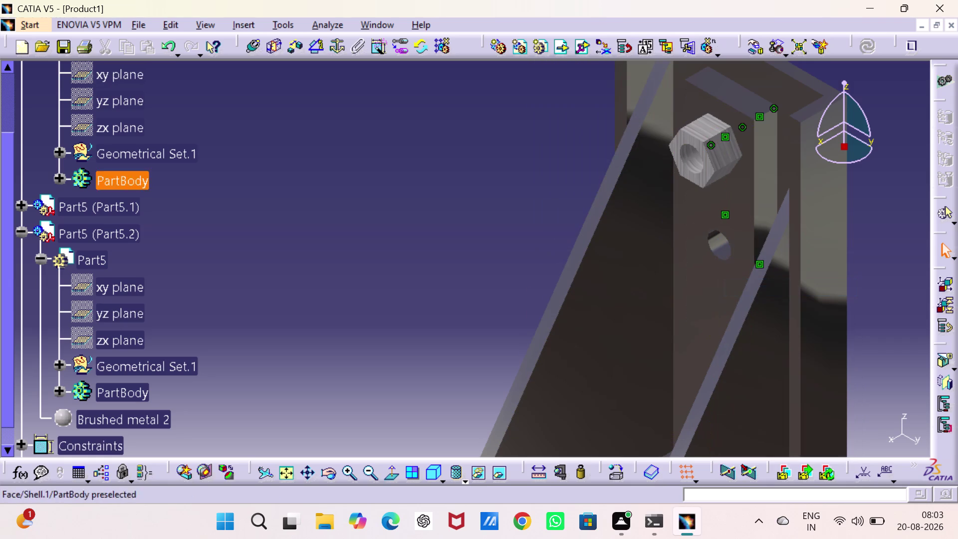
click(448, 224)
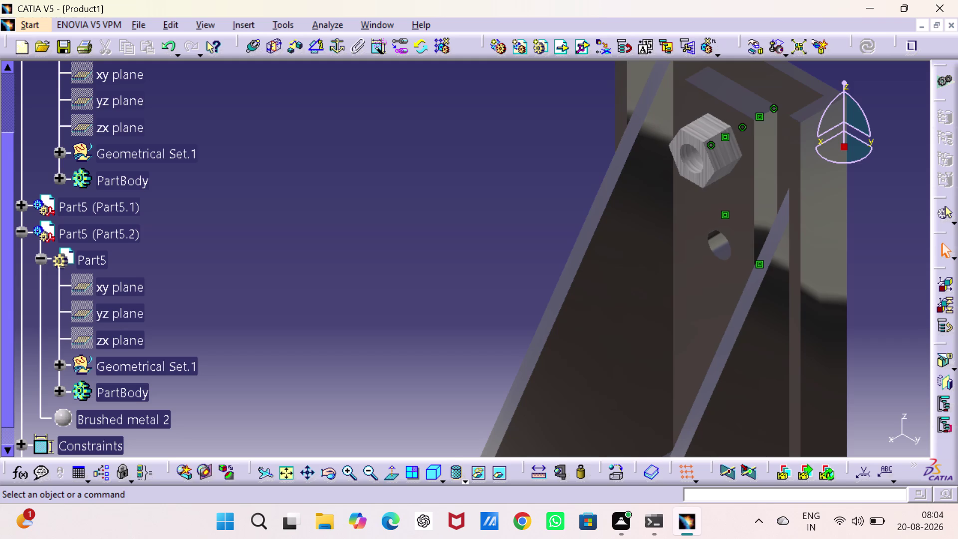
click(429, 473)
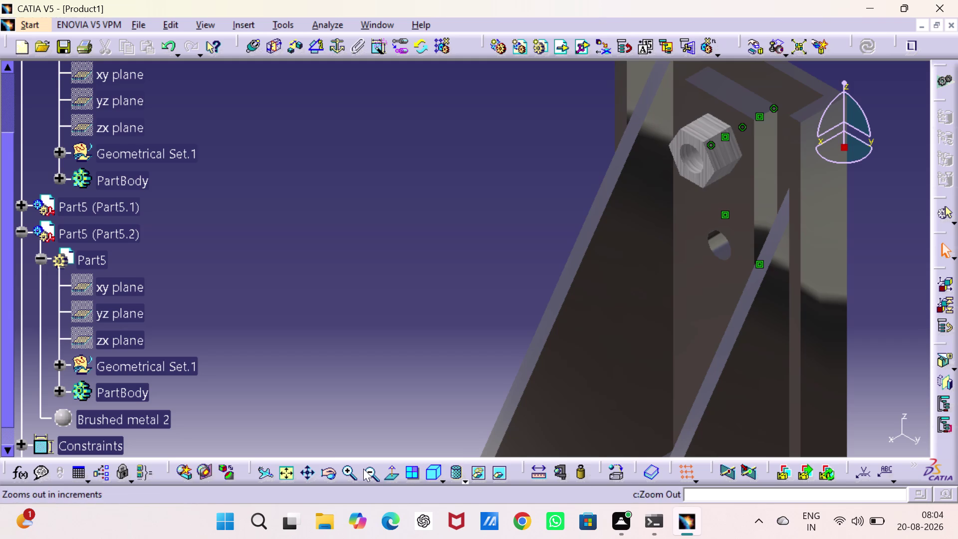
click(285, 472)
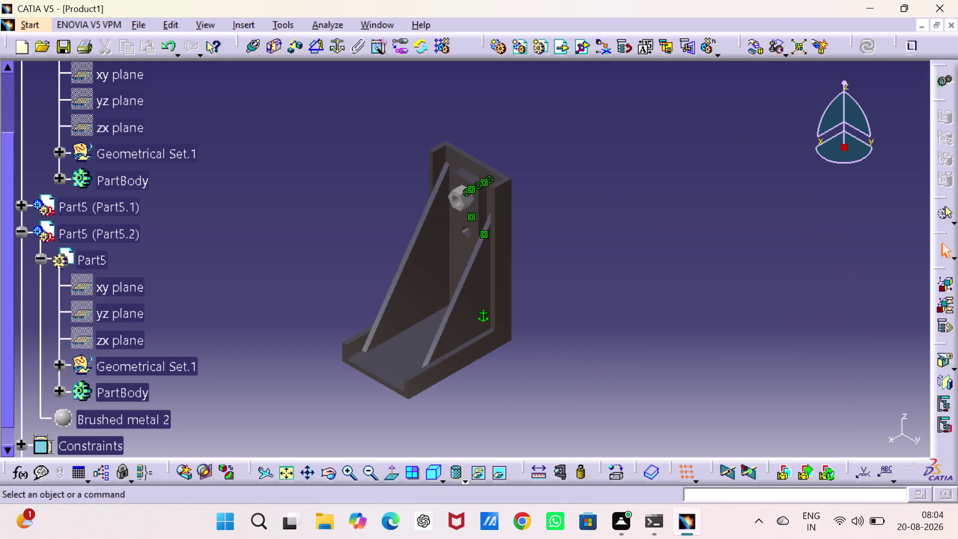
click(696, 385)
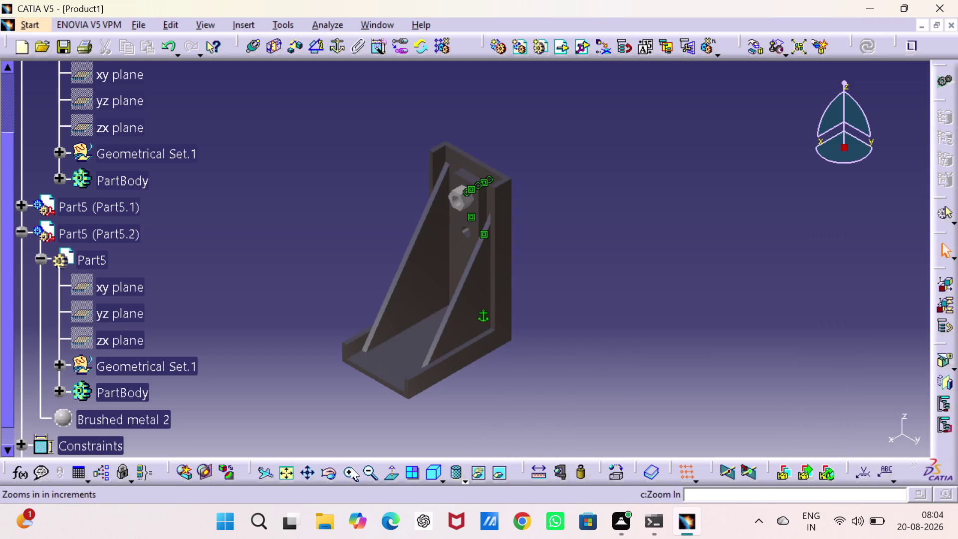
click(351, 467)
middle_drag(353, 412, 420, 394)
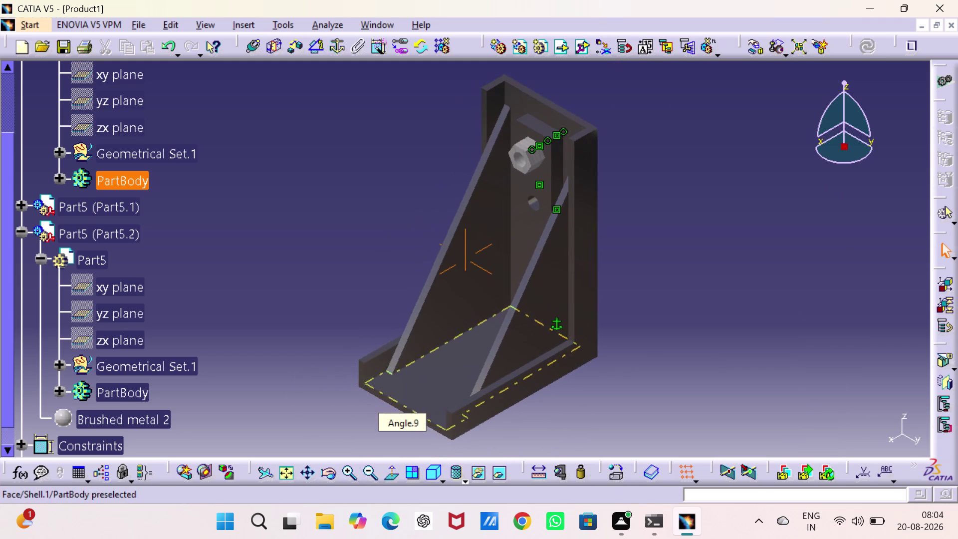
middle_drag(420, 394, 436, 394)
click(795, 345)
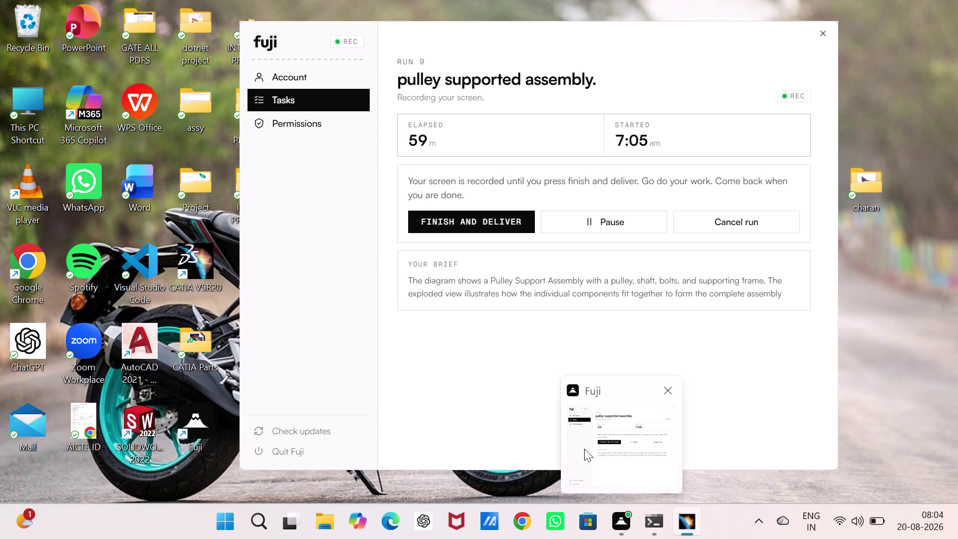
click(732, 304)
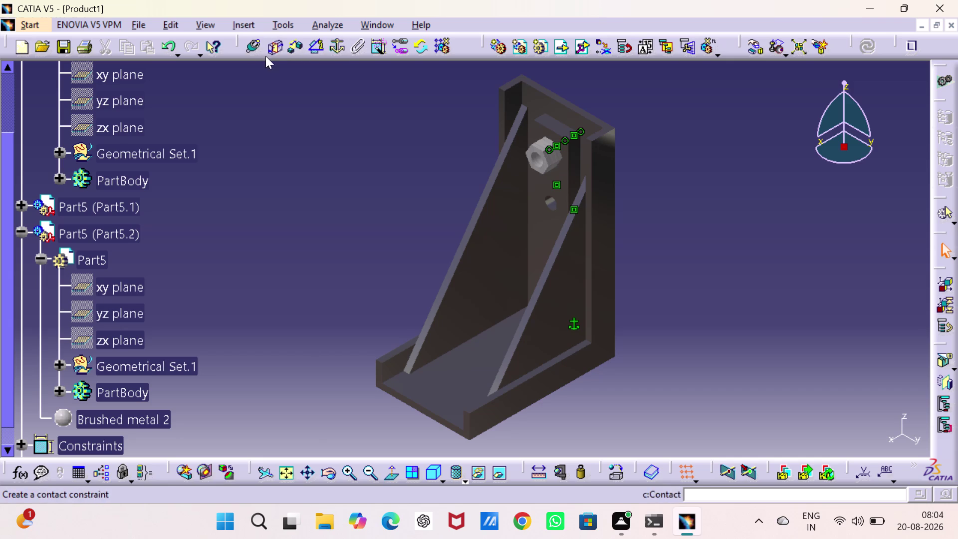
Insert the bushing part file into Product1 as existing component Part3.
scroll(up, 3)
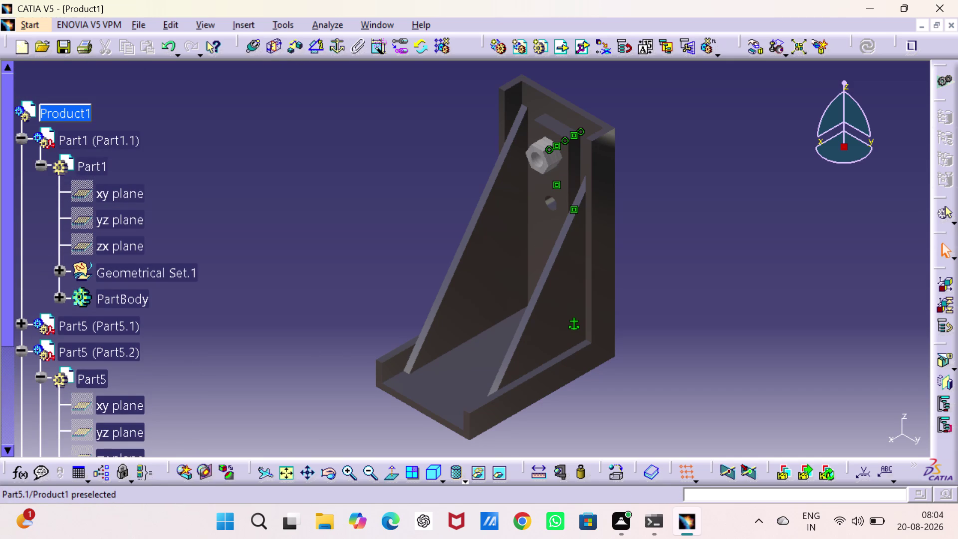
click(20, 347)
right_click(63, 112)
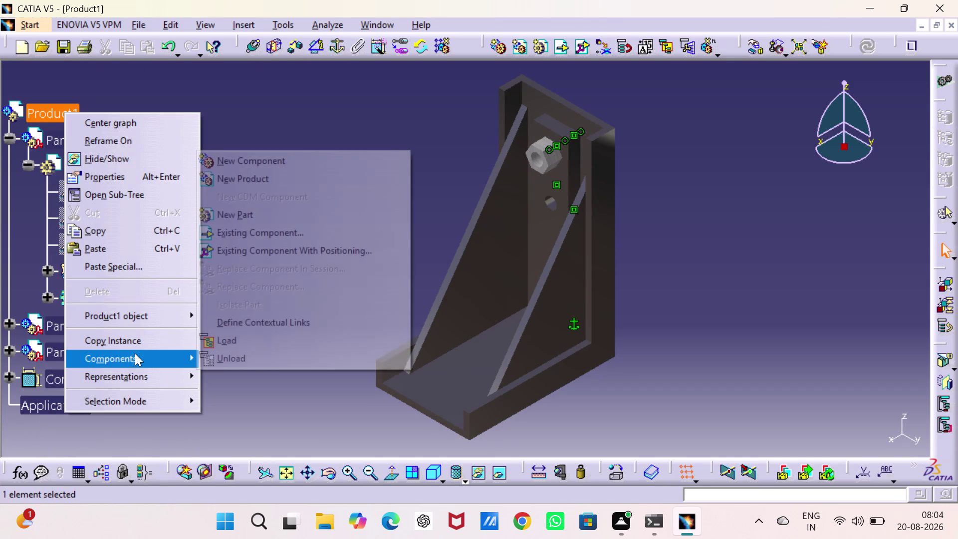
click(295, 230)
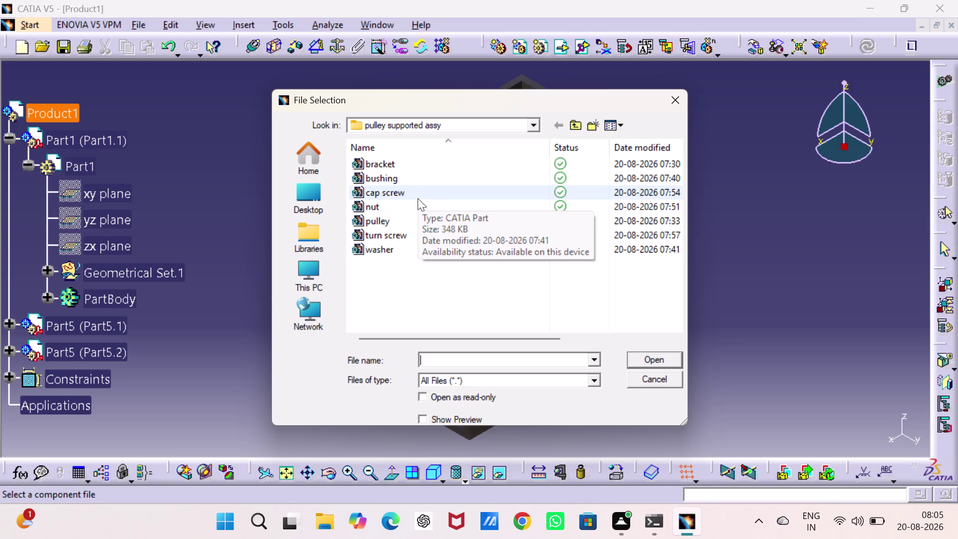
click(424, 181)
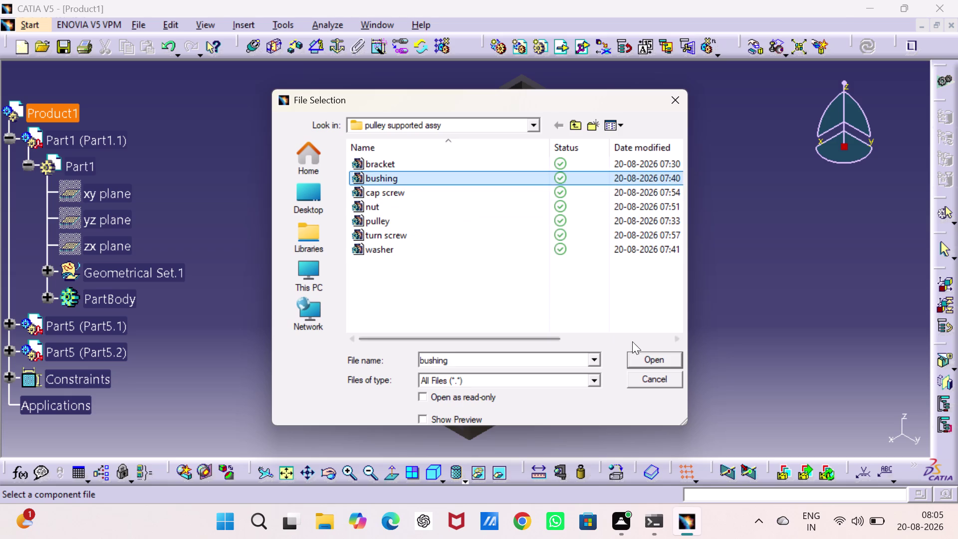
click(646, 357)
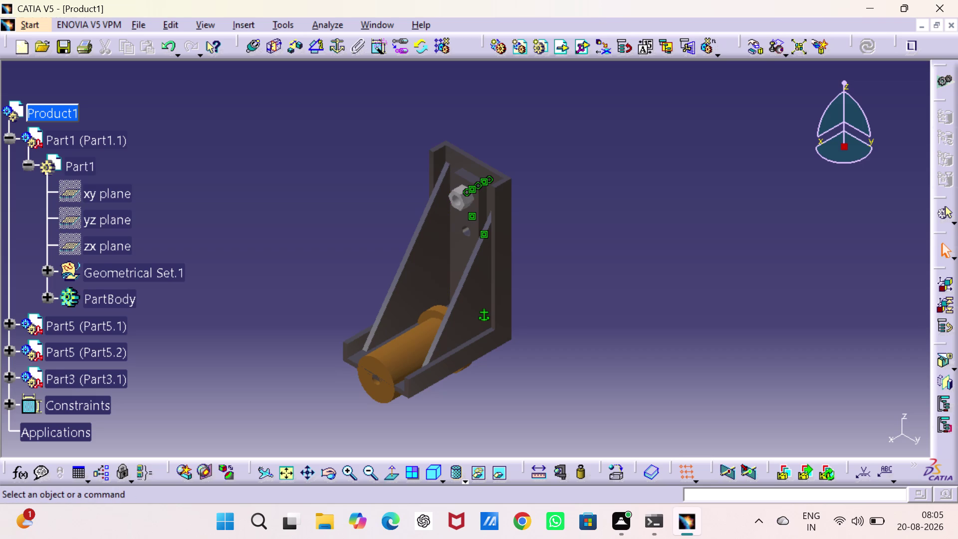
click(764, 49)
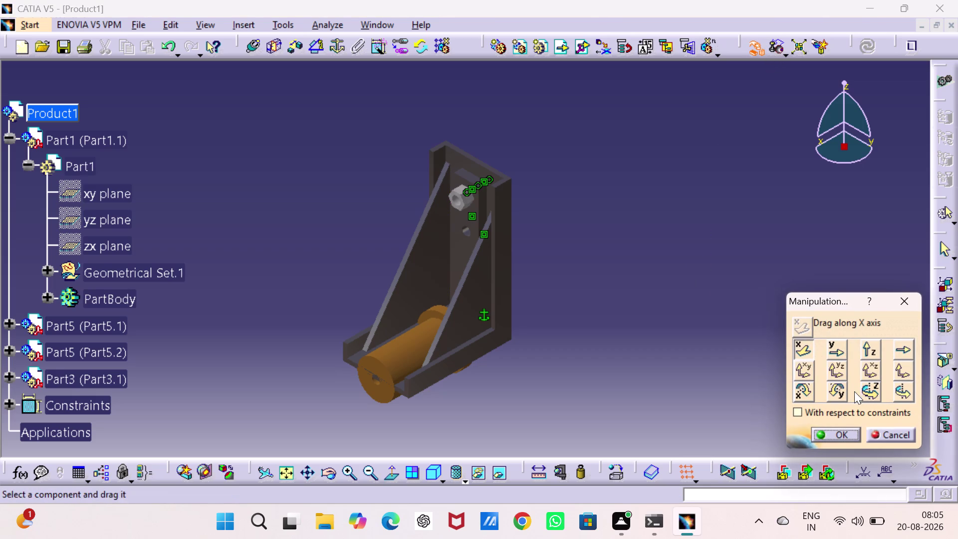
Rotate the bushing about the Y axis by dragging.
click(839, 387)
drag(369, 368, 618, 257)
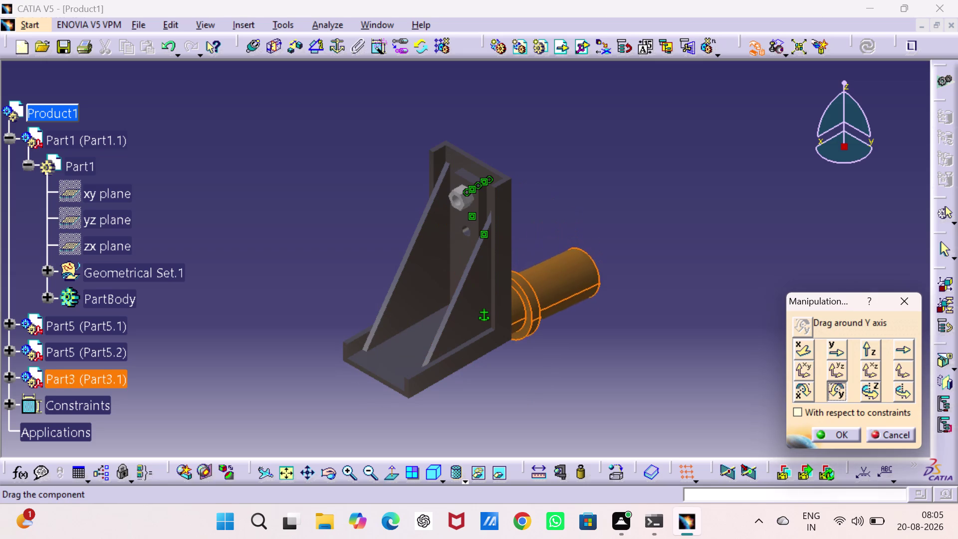
drag(617, 257, 620, 264)
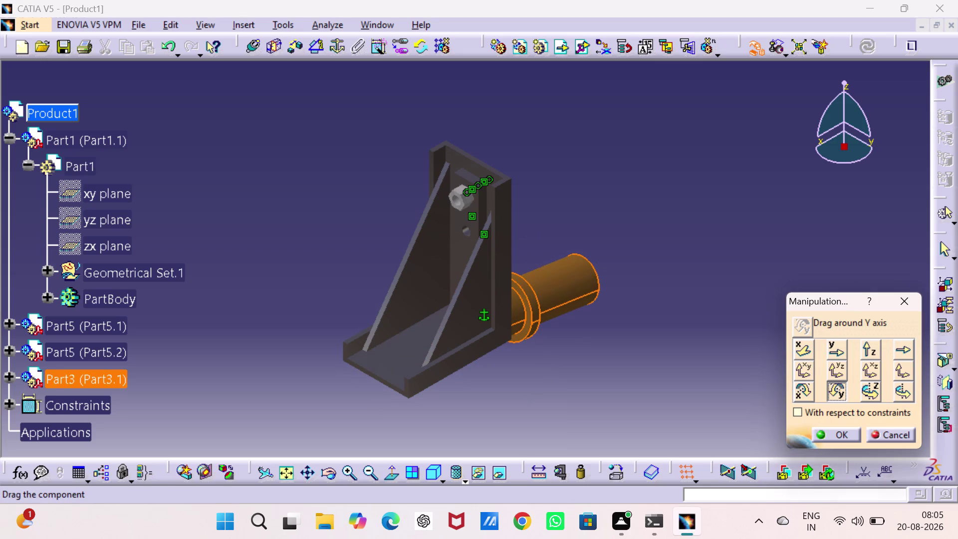
drag(620, 264, 621, 266)
Slide the bushing along X to the lower left of the bracket.
click(649, 265)
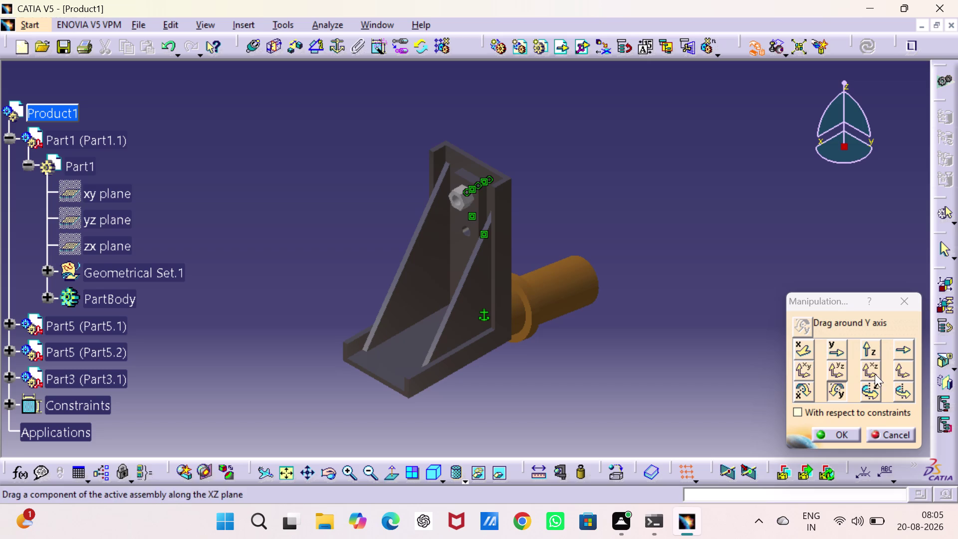
drag(805, 342, 799, 340)
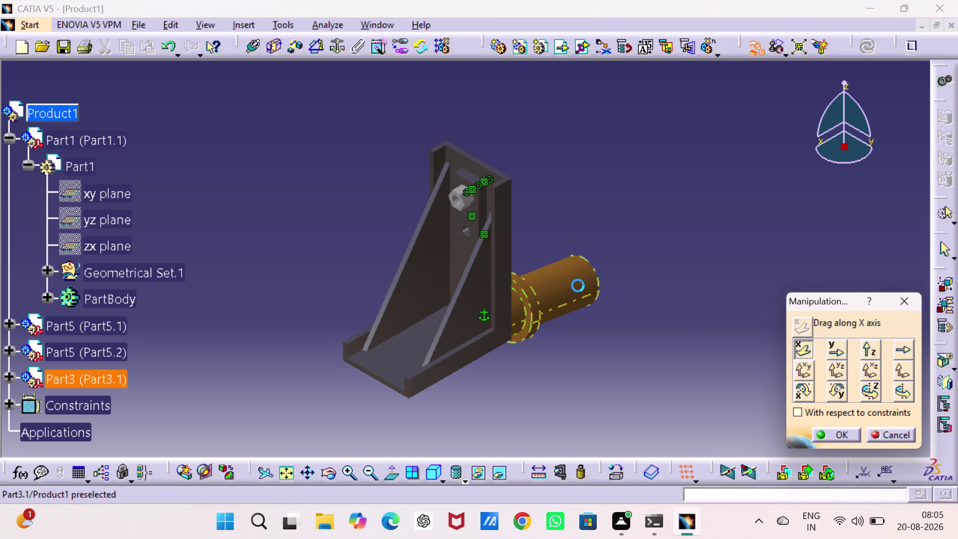
drag(578, 286, 344, 338)
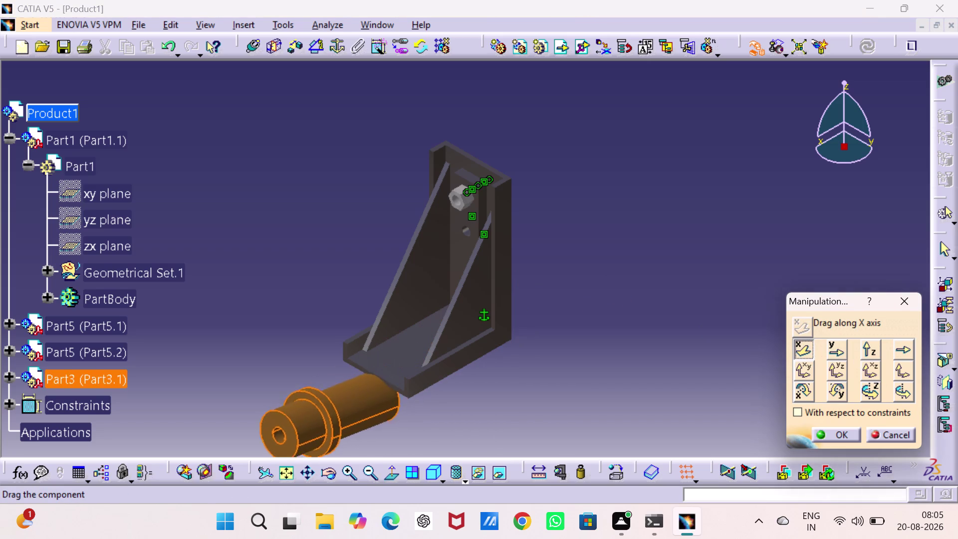
drag(344, 338, 312, 337)
middle_drag(399, 336, 461, 285)
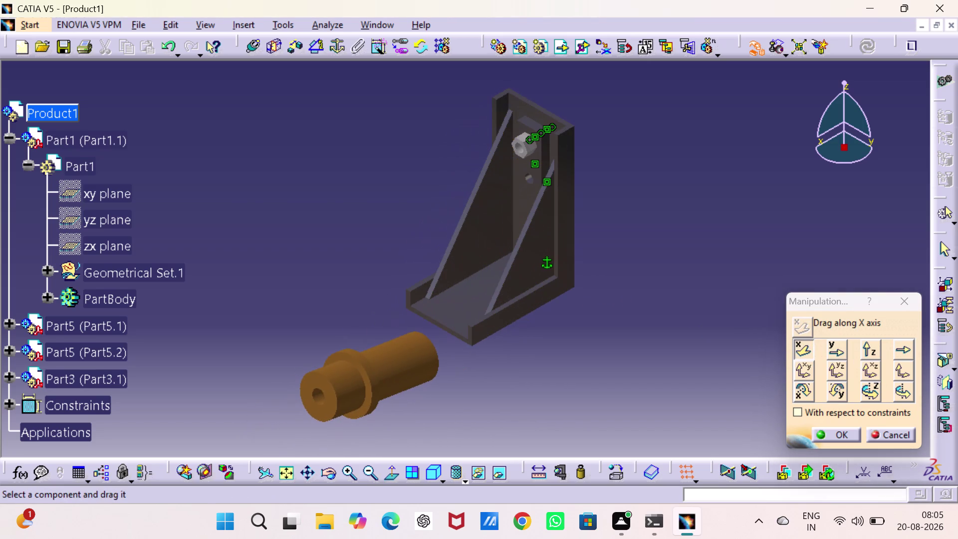
Turn the bushing slightly more about Y and accept its new position.
click(835, 386)
drag(428, 368, 399, 398)
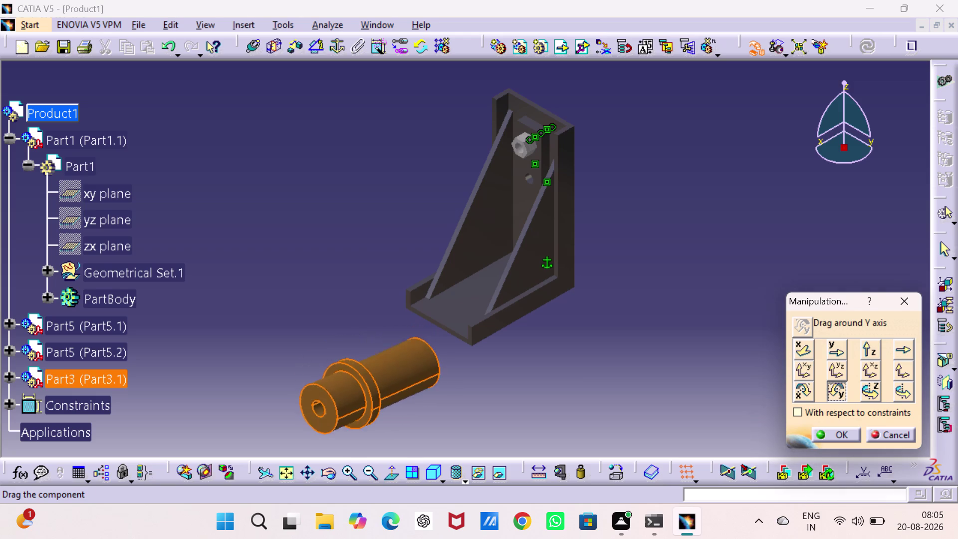
drag(399, 397, 403, 424)
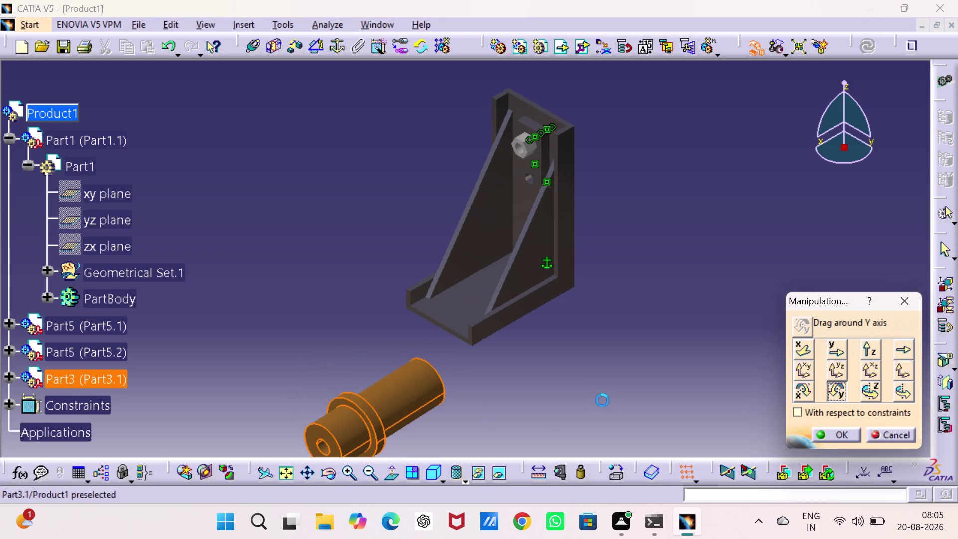
click(602, 401)
click(841, 430)
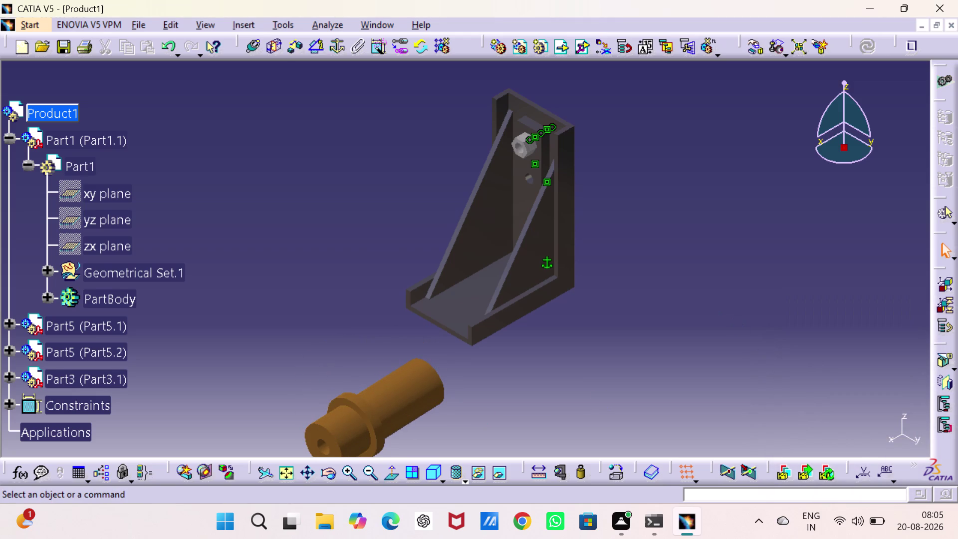
Make the bushing's axis coincide with the nut hole's axis on the bracket, then update all.
drag(252, 45, 253, 62)
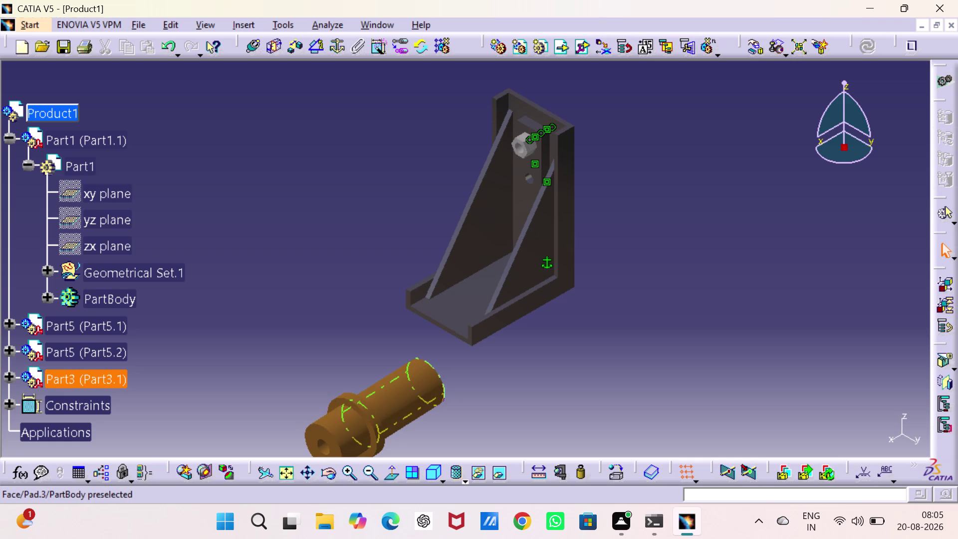
click(255, 47)
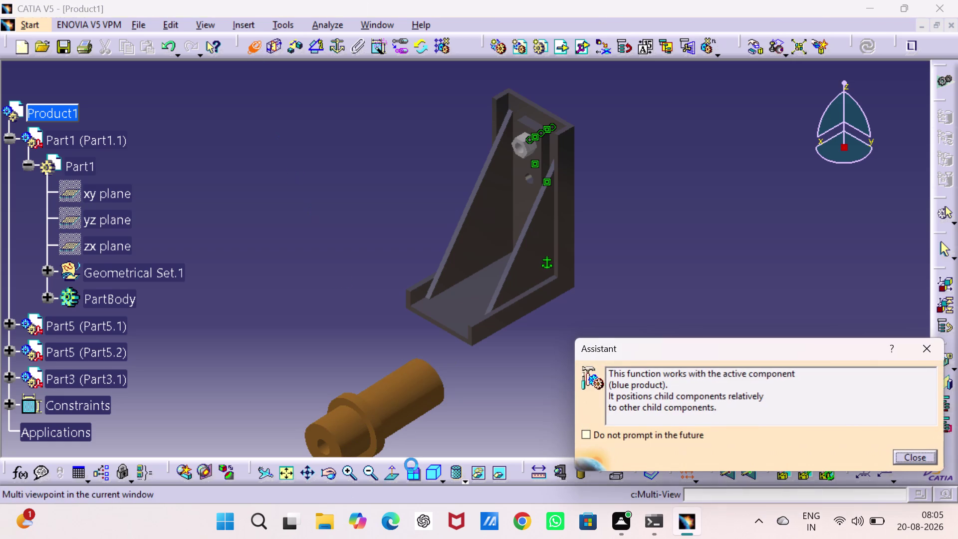
drag(397, 397, 398, 389)
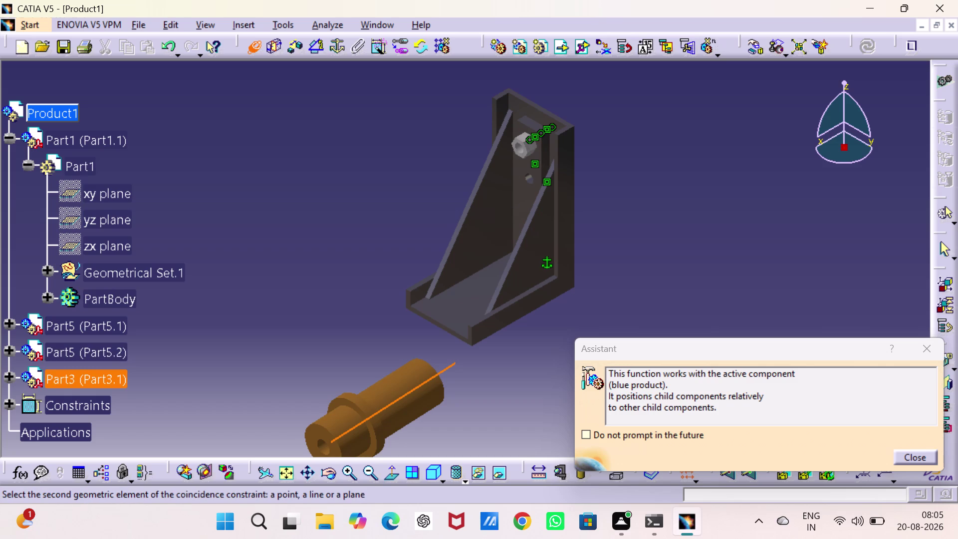
triple_click(352, 472)
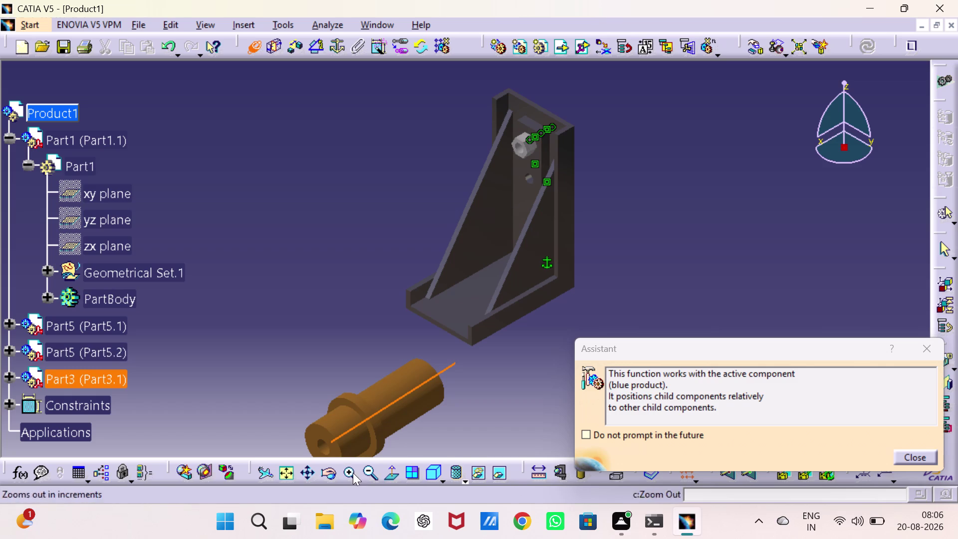
middle_drag(431, 316, 333, 406)
middle_drag(506, 261, 400, 365)
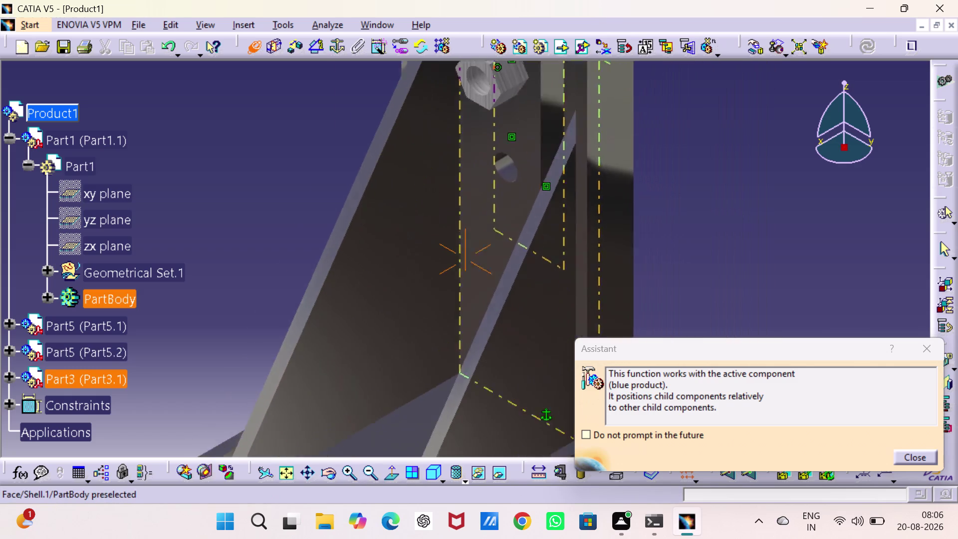
middle_drag(400, 365, 392, 330)
click(411, 109)
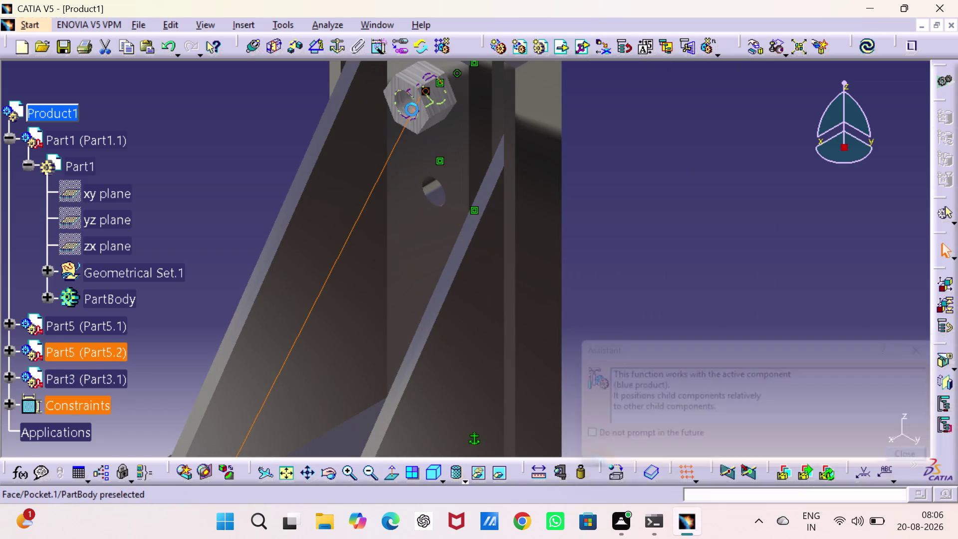
click(861, 47)
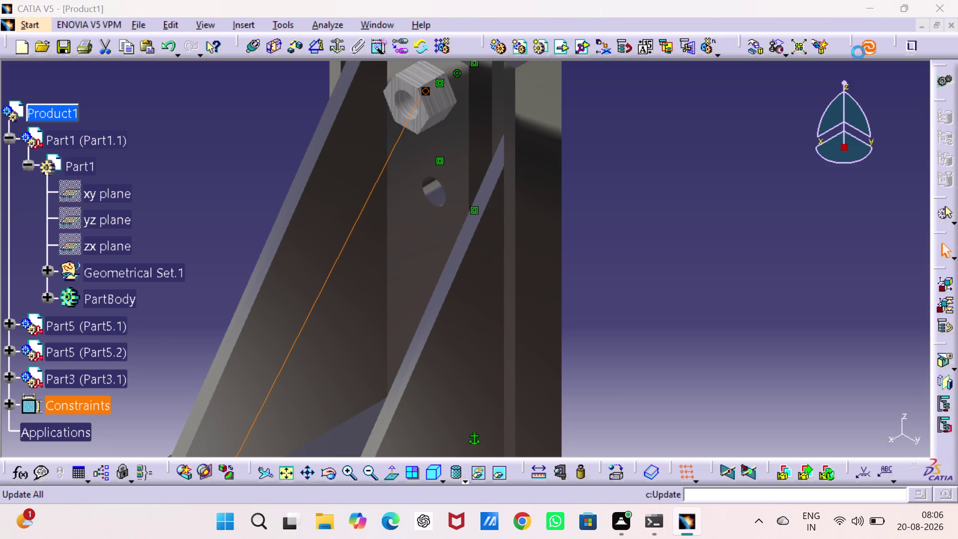
click(715, 259)
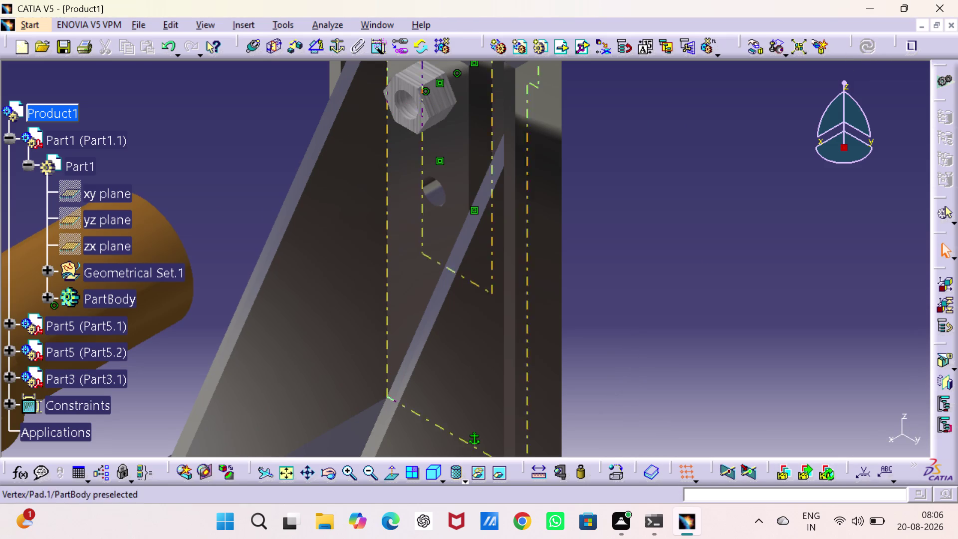
click(273, 47)
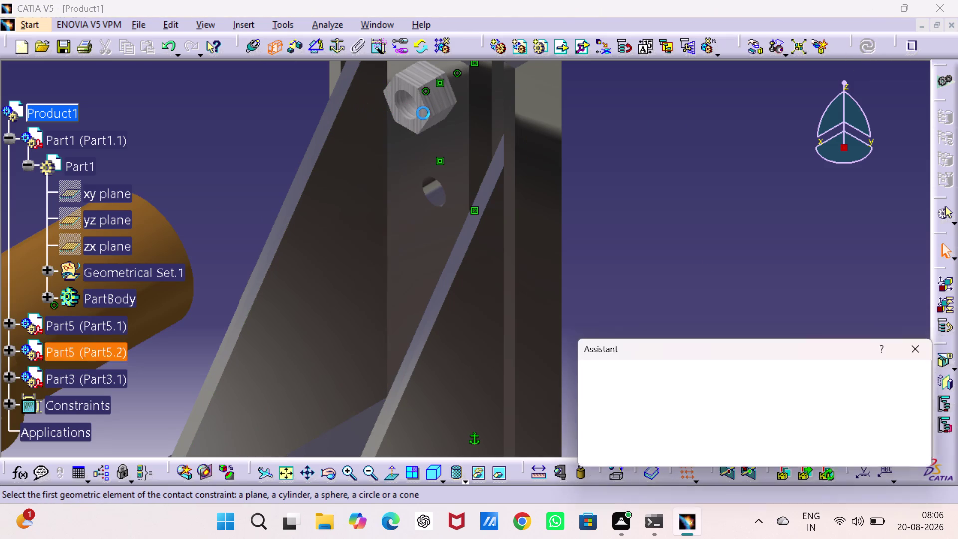
click(419, 104)
middle_drag(434, 146, 518, 146)
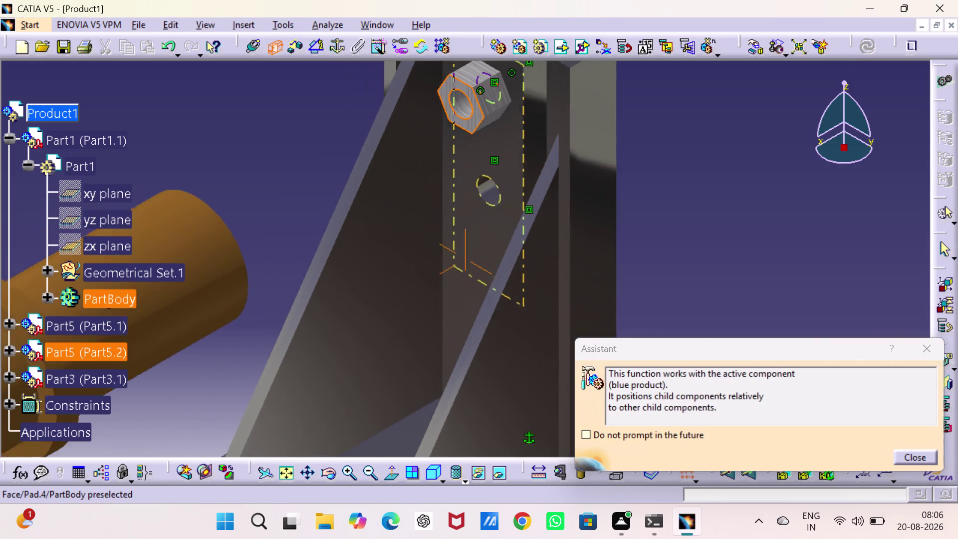
middle_drag(518, 146, 686, 149)
middle_drag(594, 207, 438, 263)
right_drag(591, 207, 422, 263)
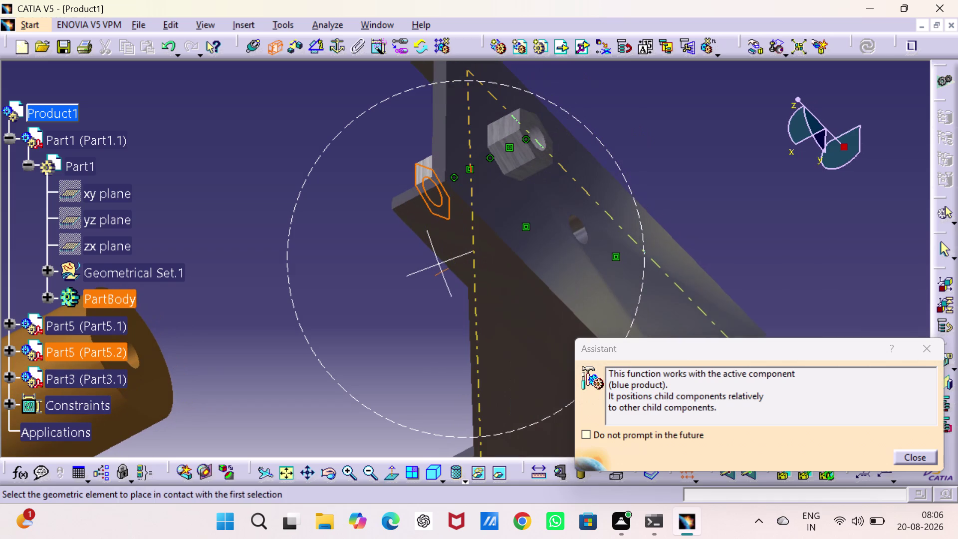
click(156, 379)
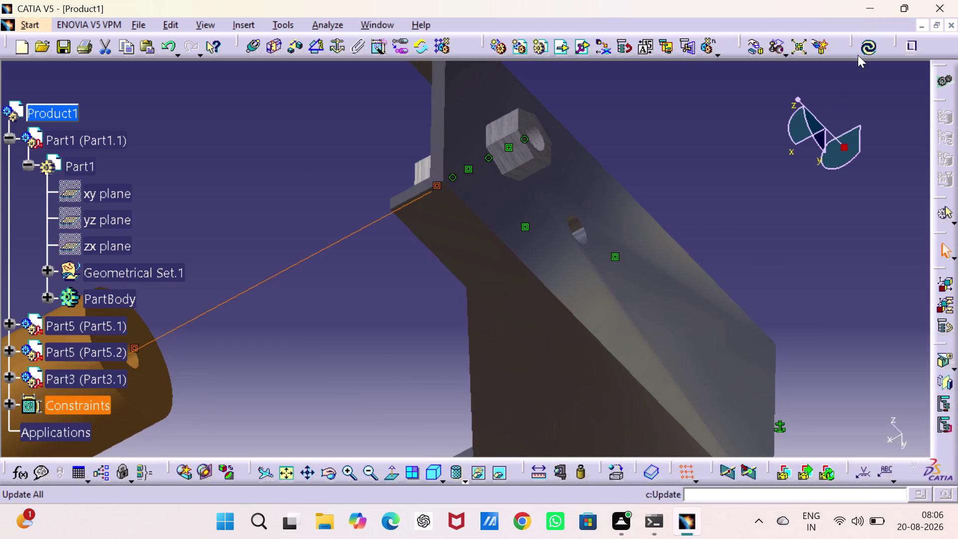
click(860, 51)
click(787, 222)
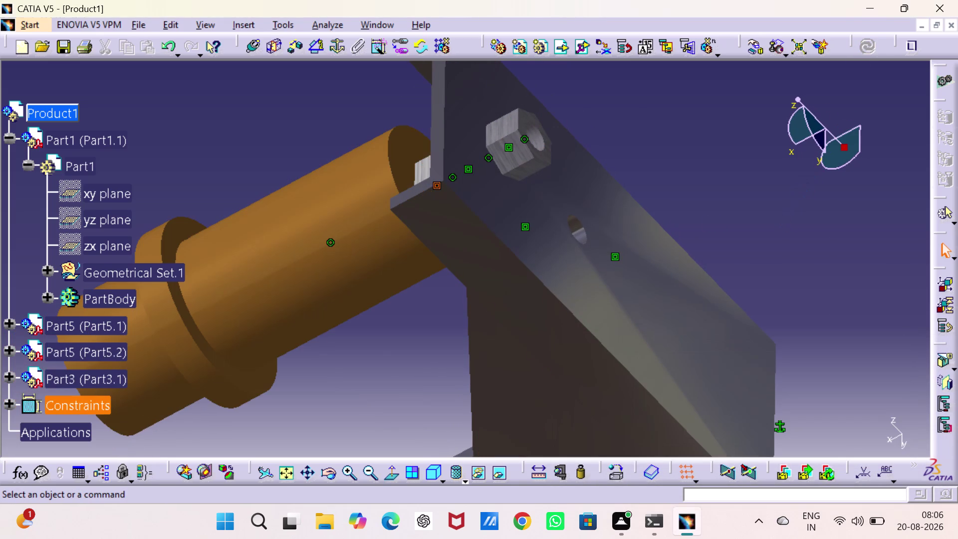
middle_drag(756, 226, 891, 275)
right_drag(757, 226, 893, 275)
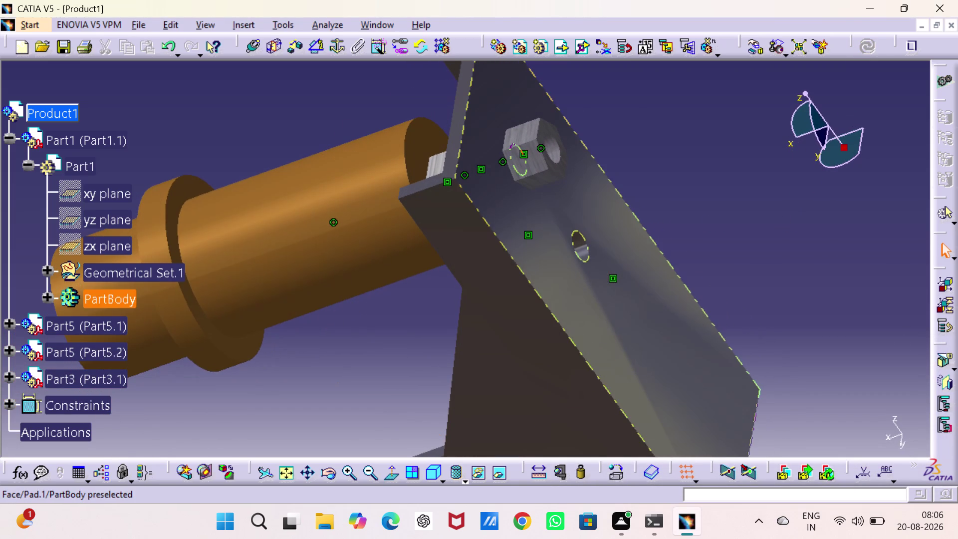
click(293, 470)
middle_drag(390, 362, 464, 339)
right_drag(390, 362, 464, 339)
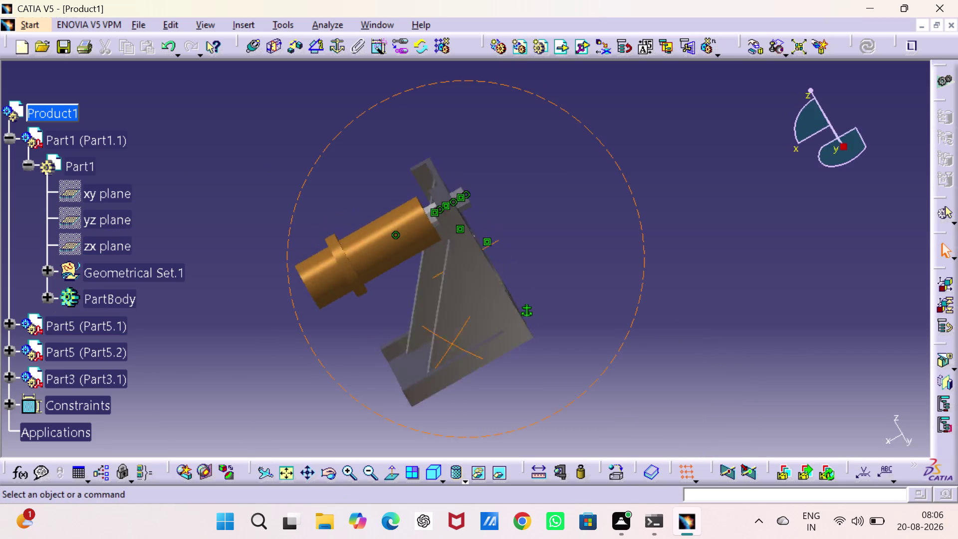
right_drag(464, 339, 495, 276)
Expand Part3 and add 90° Angle.12 between Part1's xy and Part3's yz planes.
middle_drag(464, 339, 496, 276)
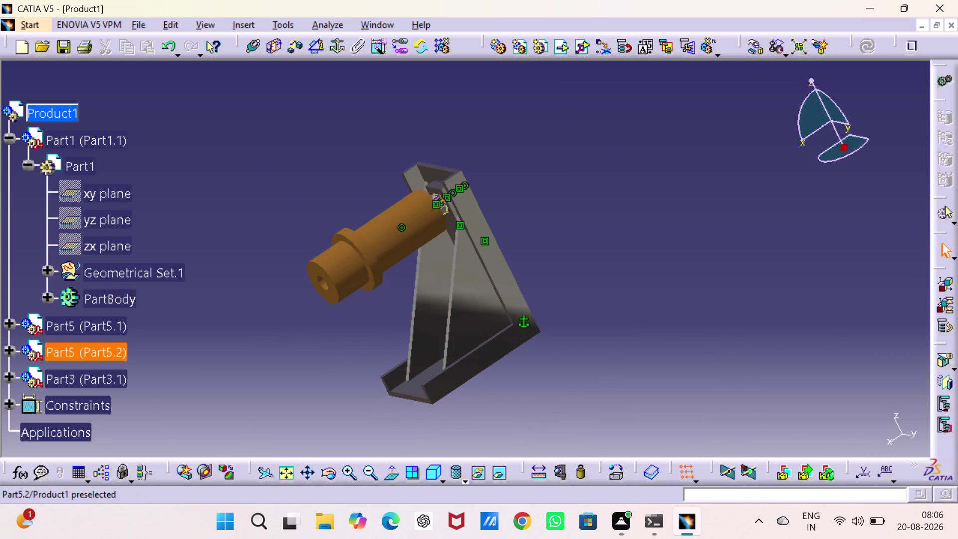
click(12, 375)
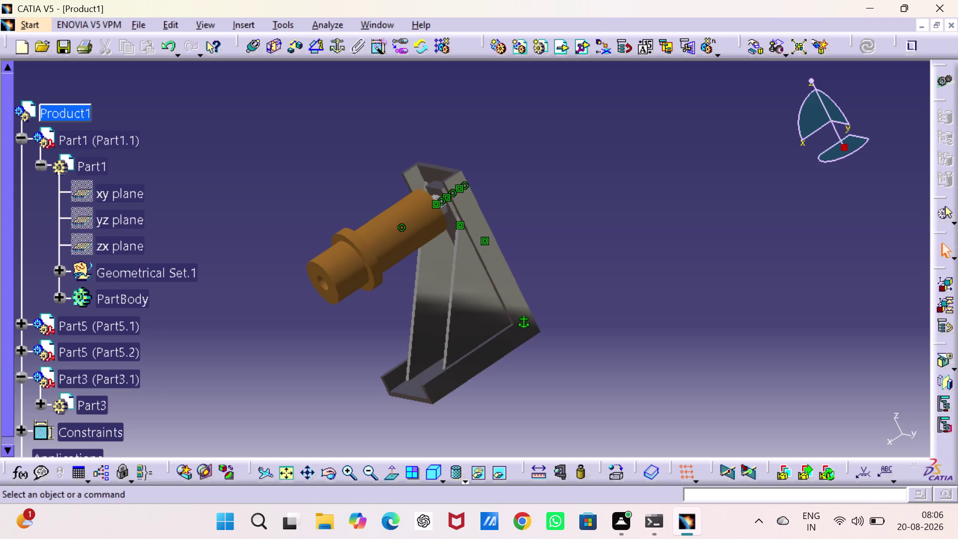
click(40, 403)
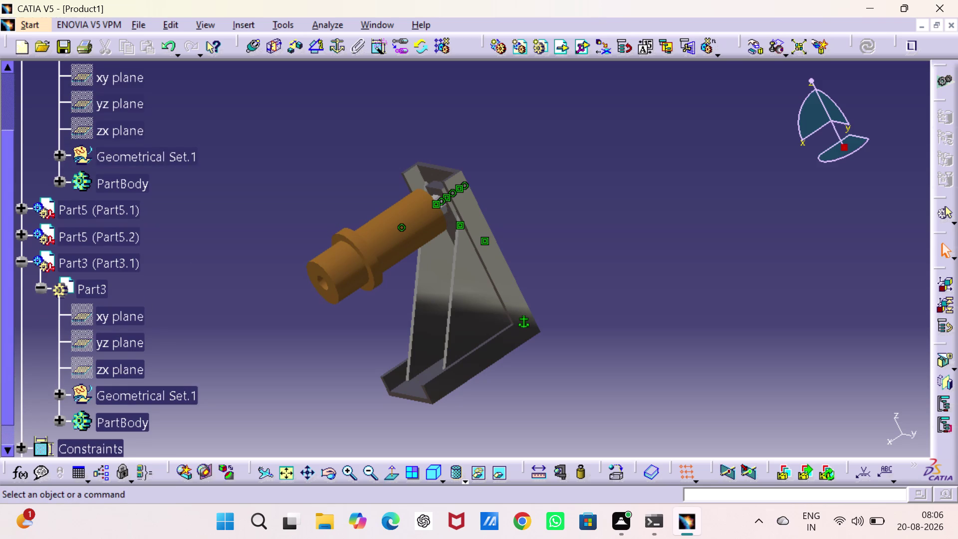
click(125, 75)
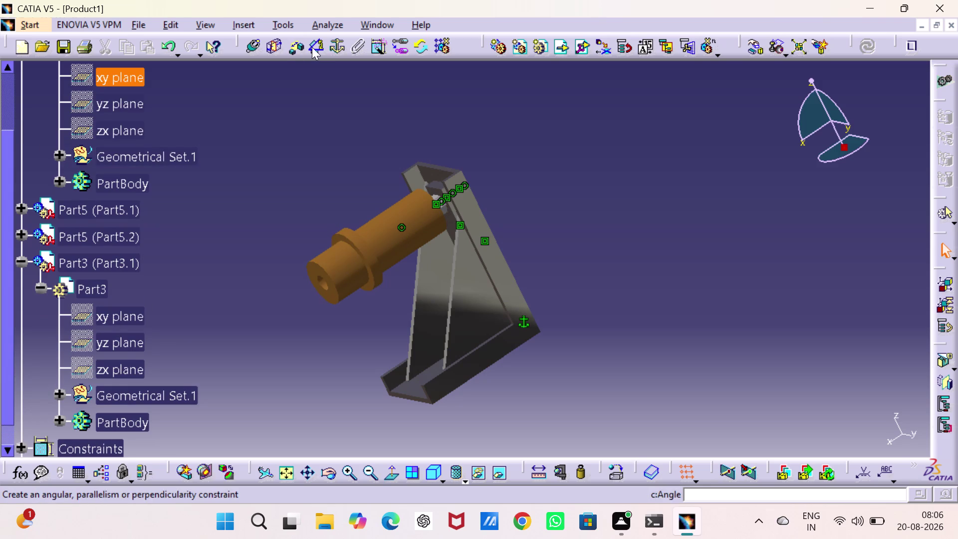
click(313, 46)
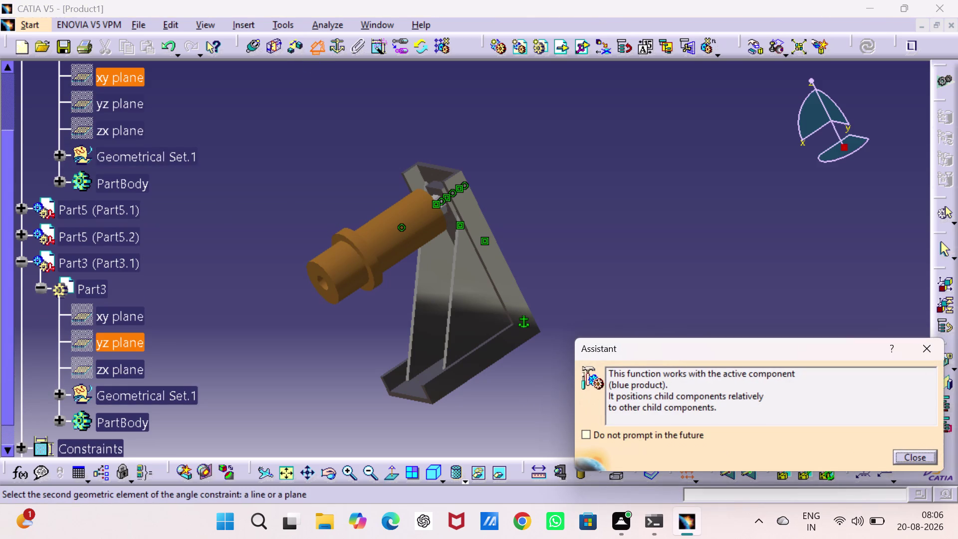
click(97, 340)
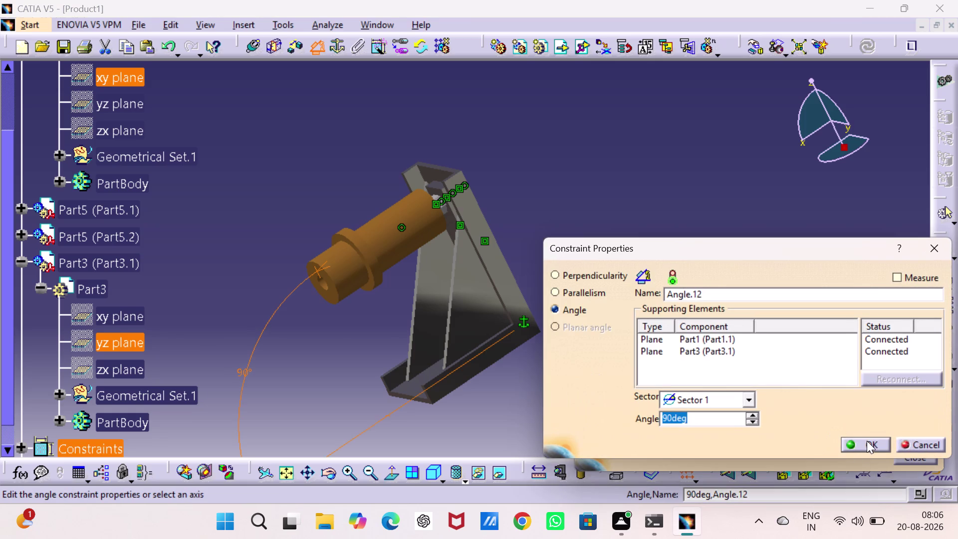
click(867, 441)
Add 90° Angle.13 between Part1's yz plane and Part3's zx plane.
drag(829, 366, 823, 365)
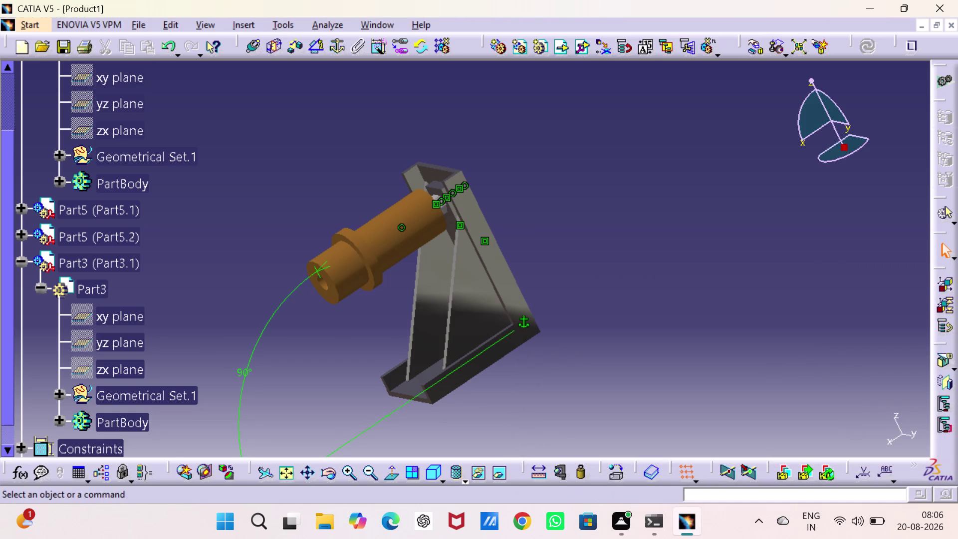
click(317, 44)
click(130, 104)
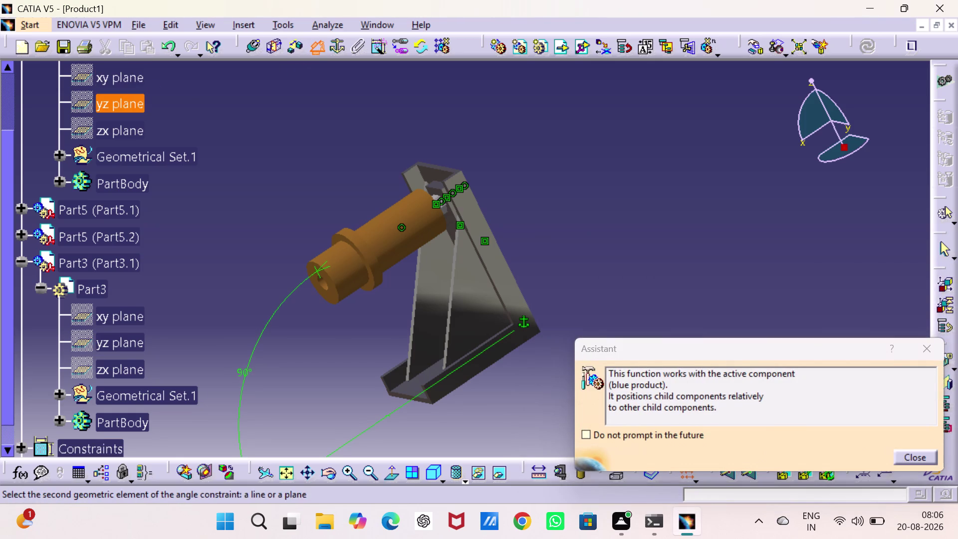
click(118, 363)
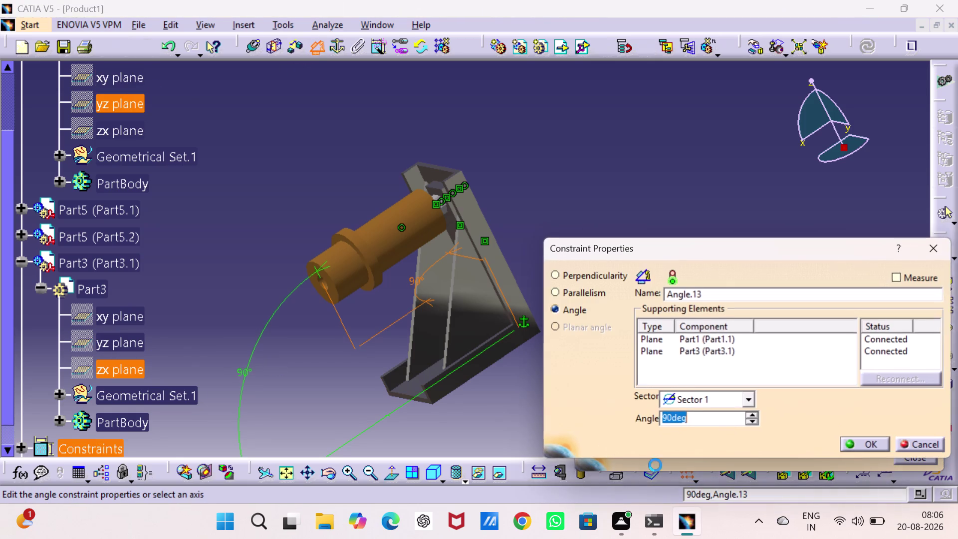
click(860, 442)
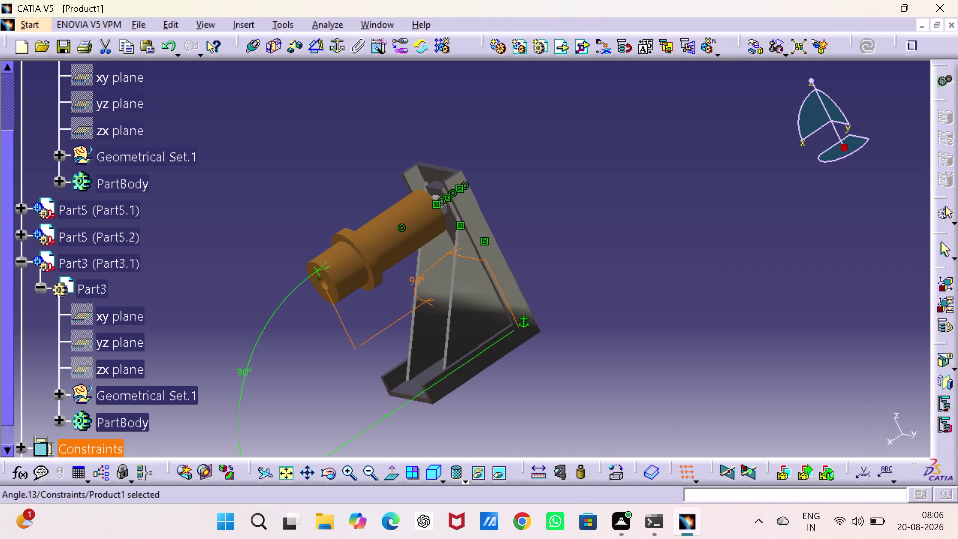
click(819, 391)
Check Part3's remaining component degrees of freedom.
right_click(99, 255)
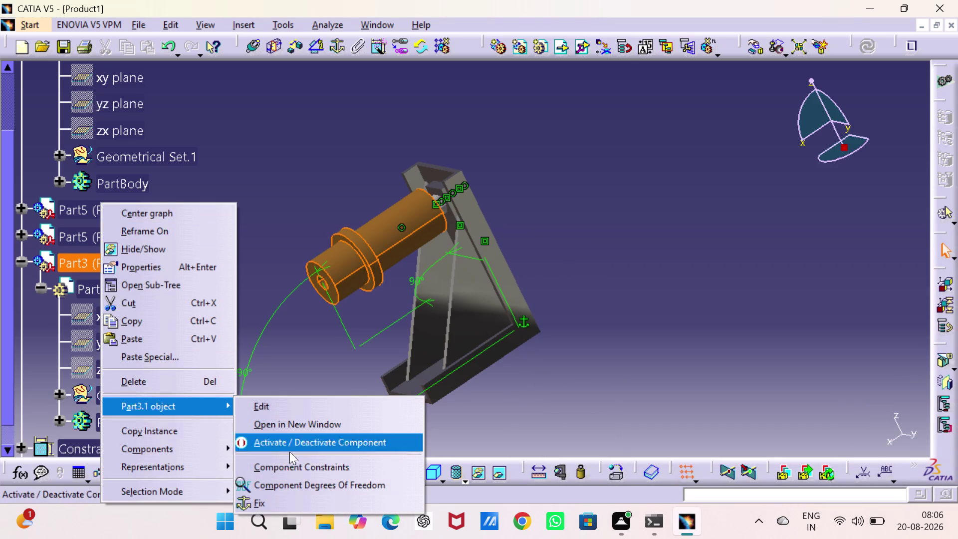
click(293, 479)
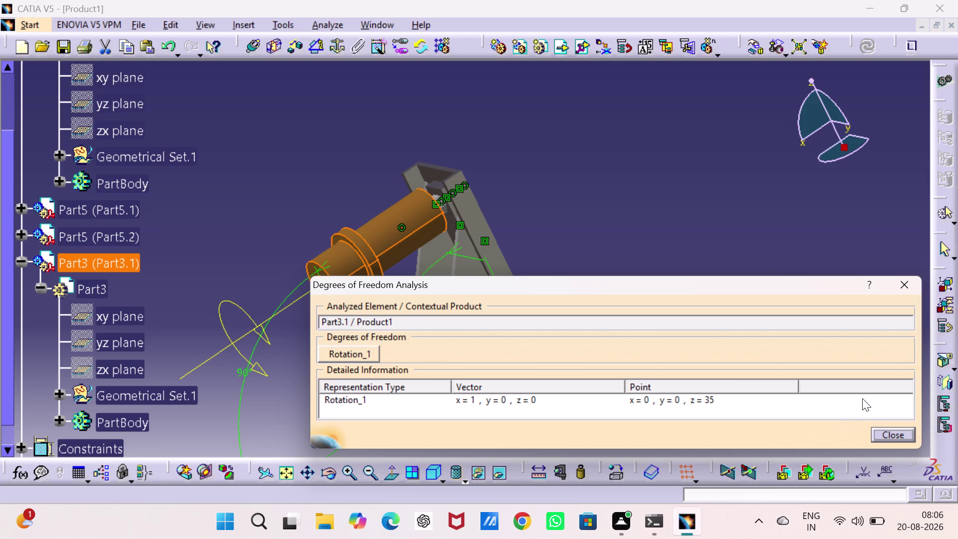
click(885, 431)
drag(835, 356, 821, 347)
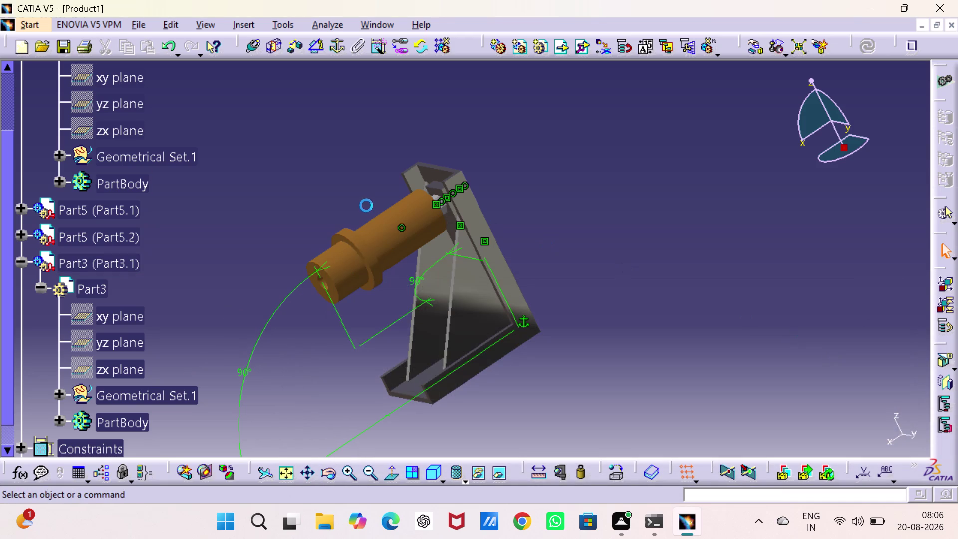
Add 180° Angle.14 between Part1's xy plane and Part3's xy plane.
click(116, 84)
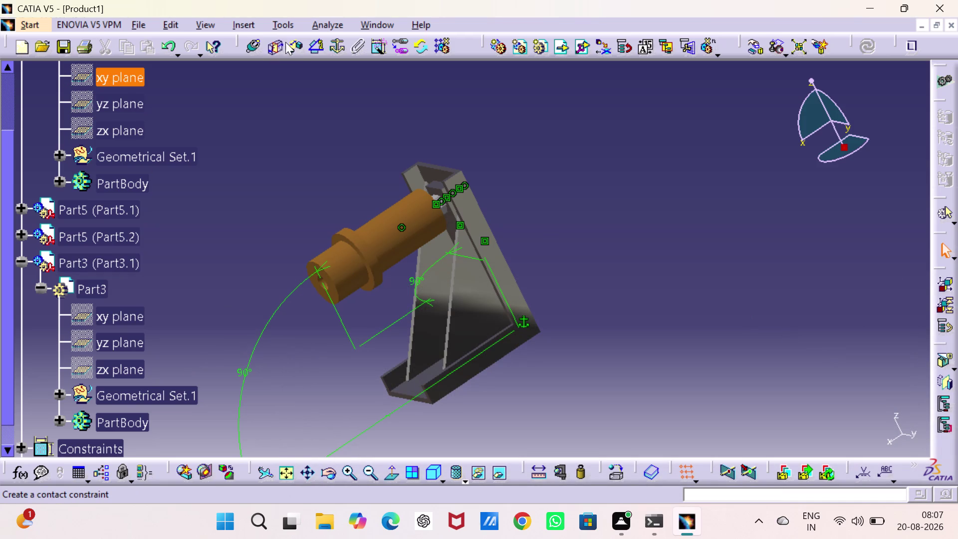
click(313, 46)
click(137, 318)
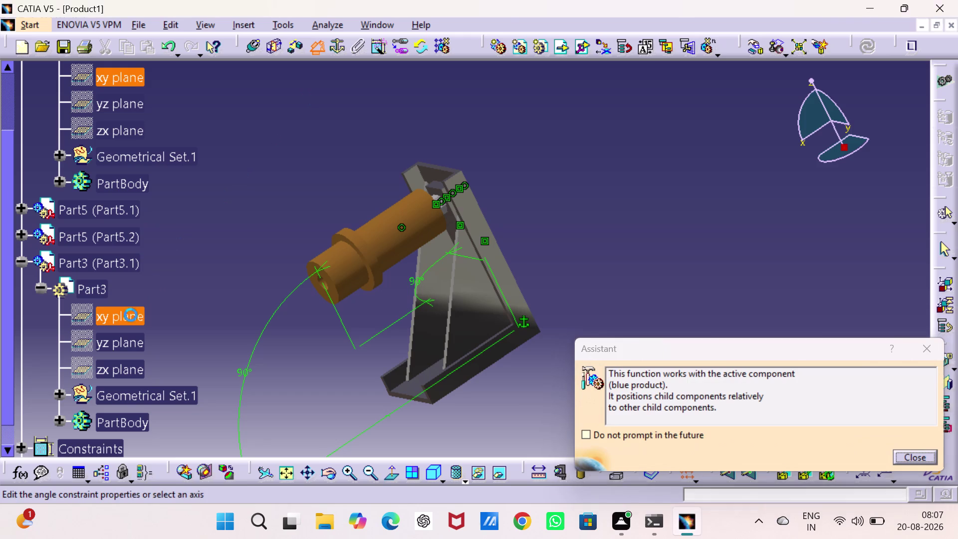
click(860, 447)
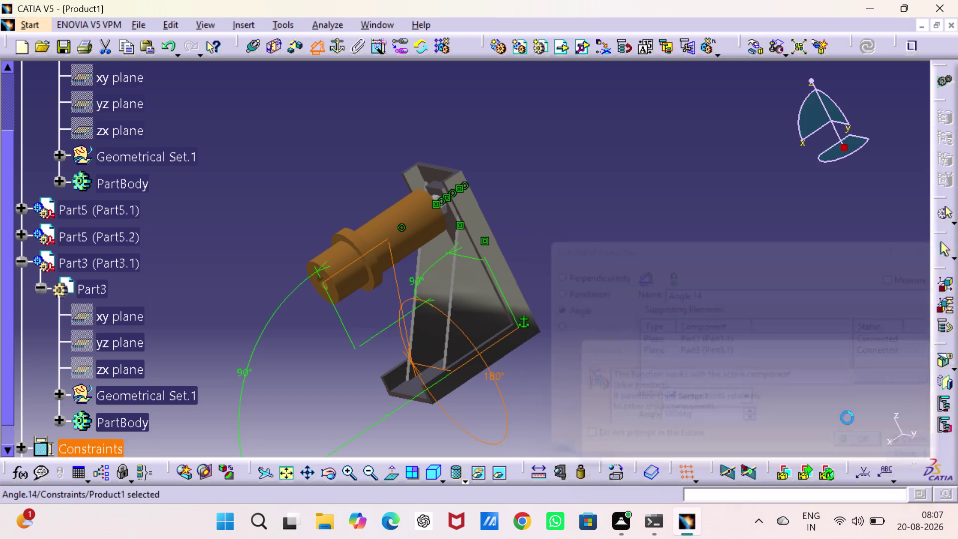
click(797, 322)
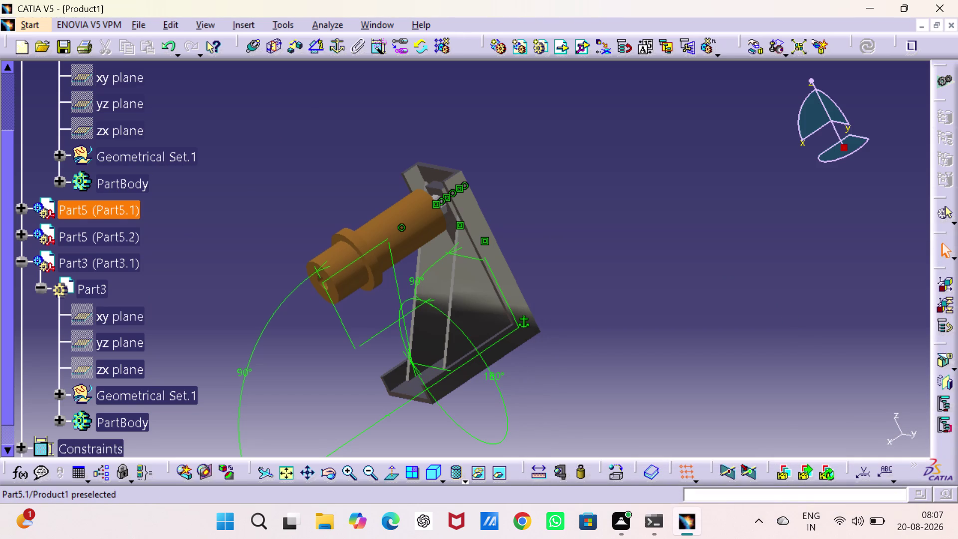
Recheck Part3's degrees of freedom, confirming none remain.
right_click(114, 266)
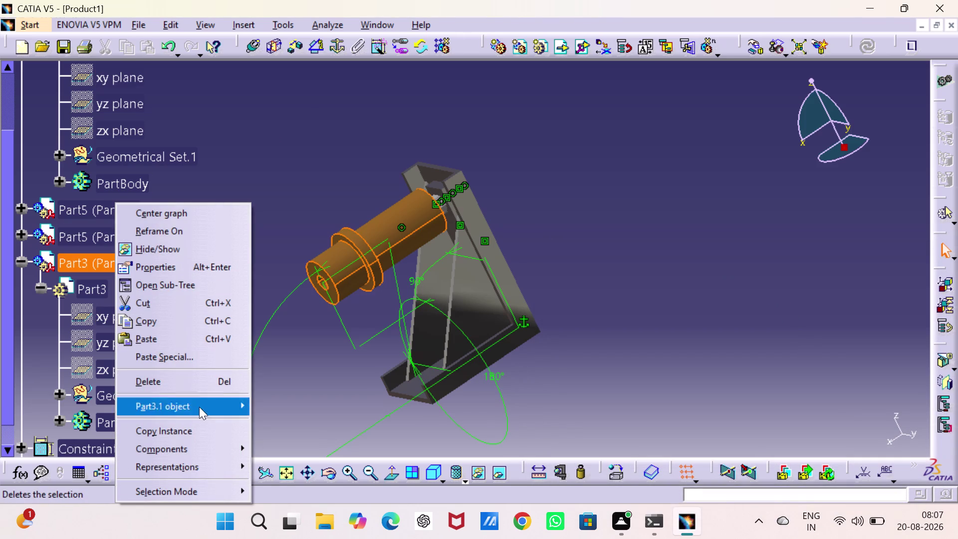
click(348, 478)
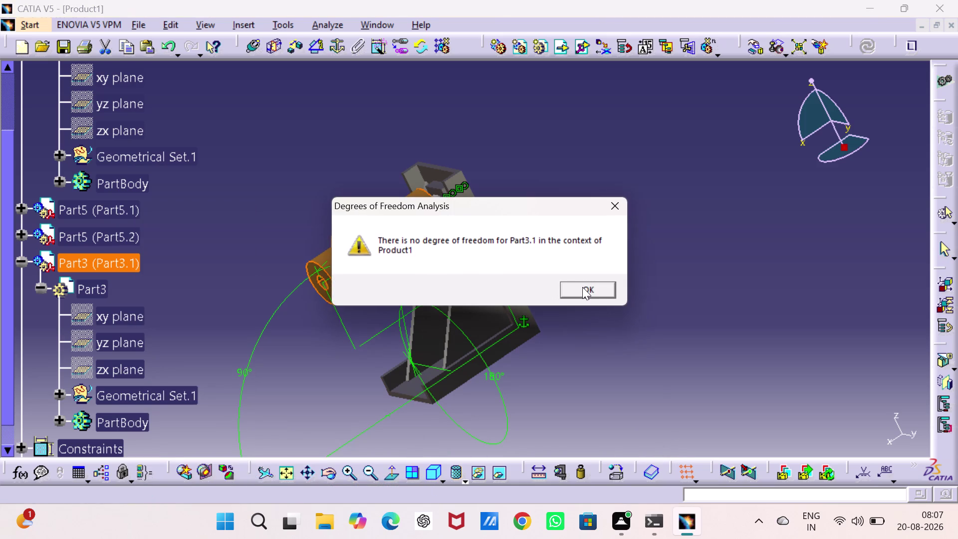
click(582, 287)
click(588, 351)
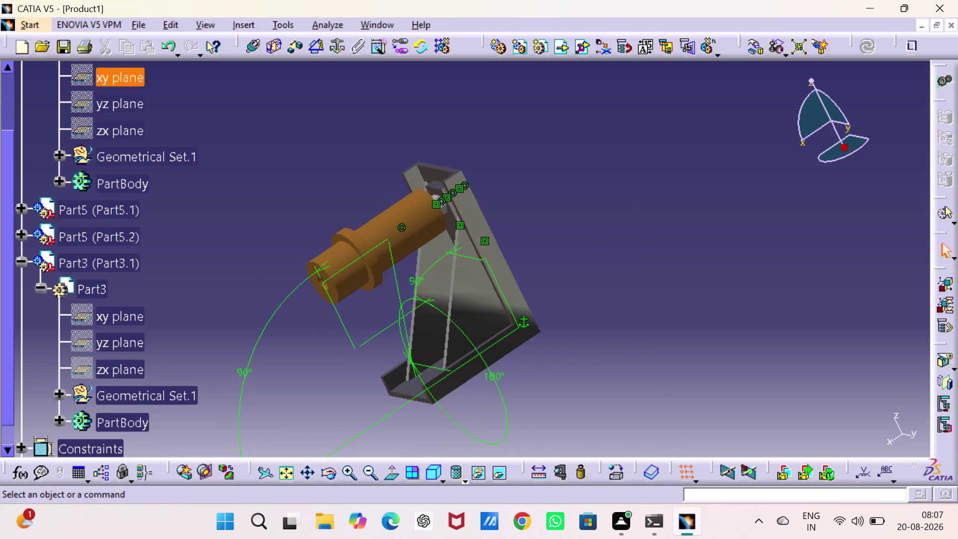
Delete the Angle.12, Angle.13 and Angle.14 constraints between Part1 and Part3.
right_click(489, 379)
click(535, 197)
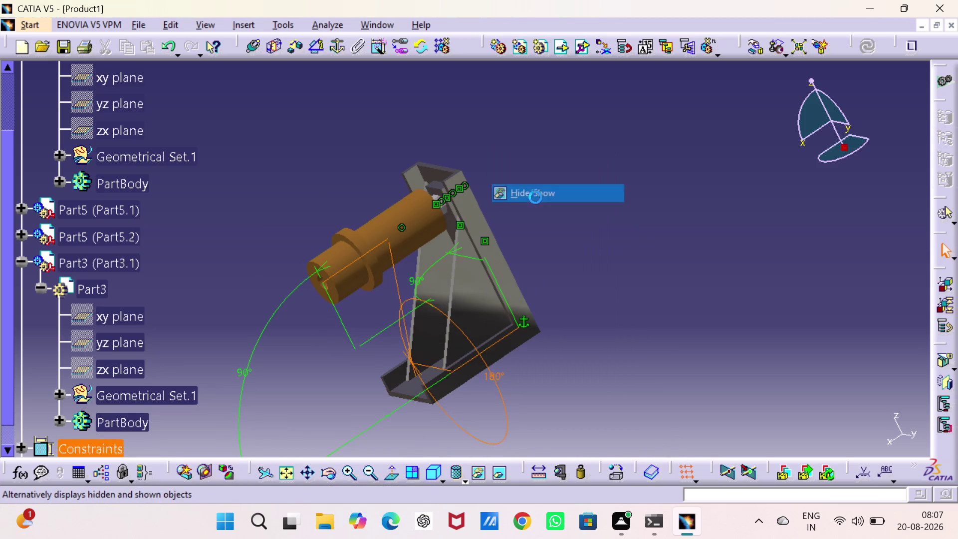
right_click(283, 302)
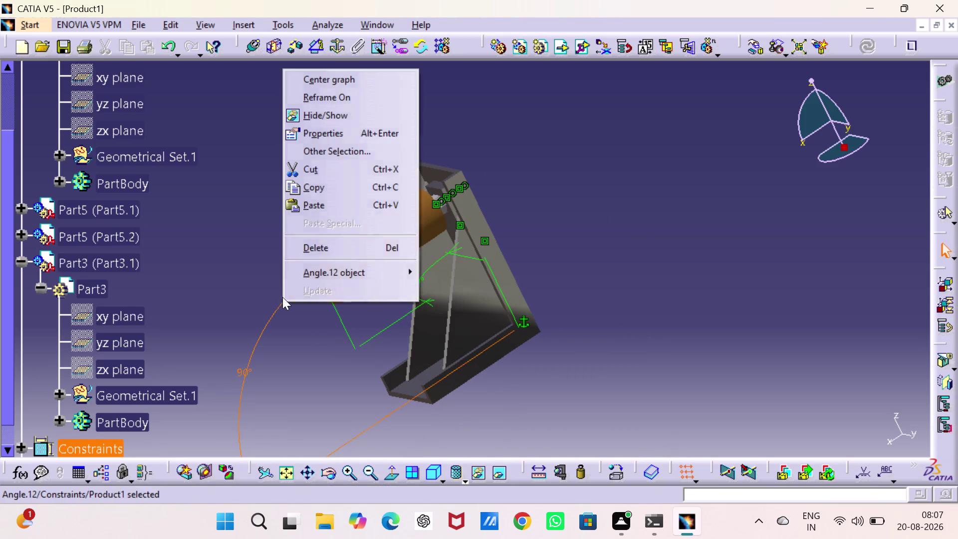
click(330, 118)
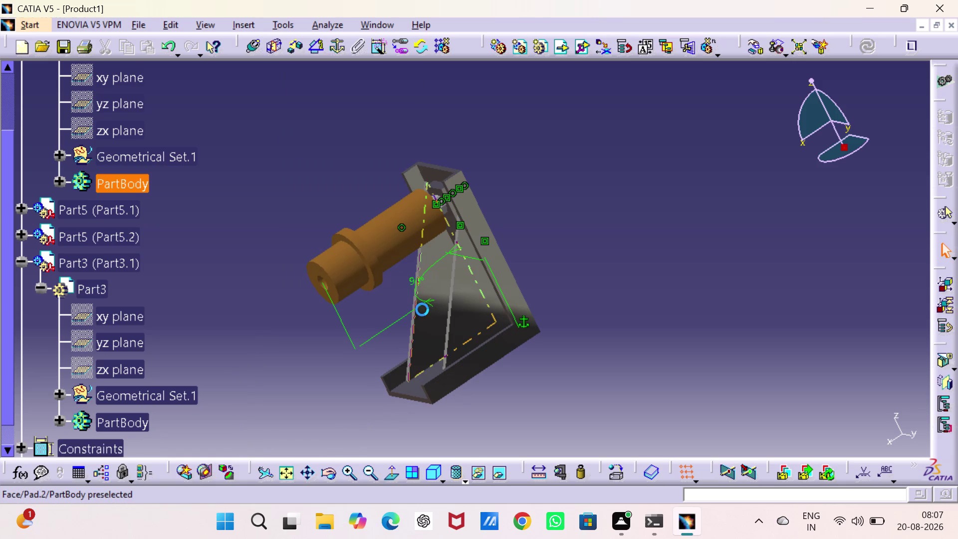
right_drag(396, 316, 400, 292)
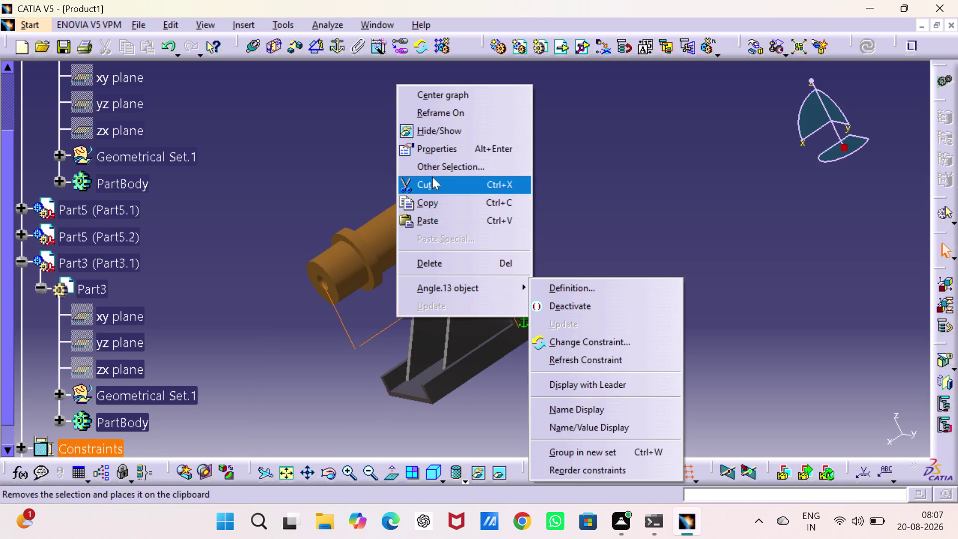
click(457, 133)
click(633, 277)
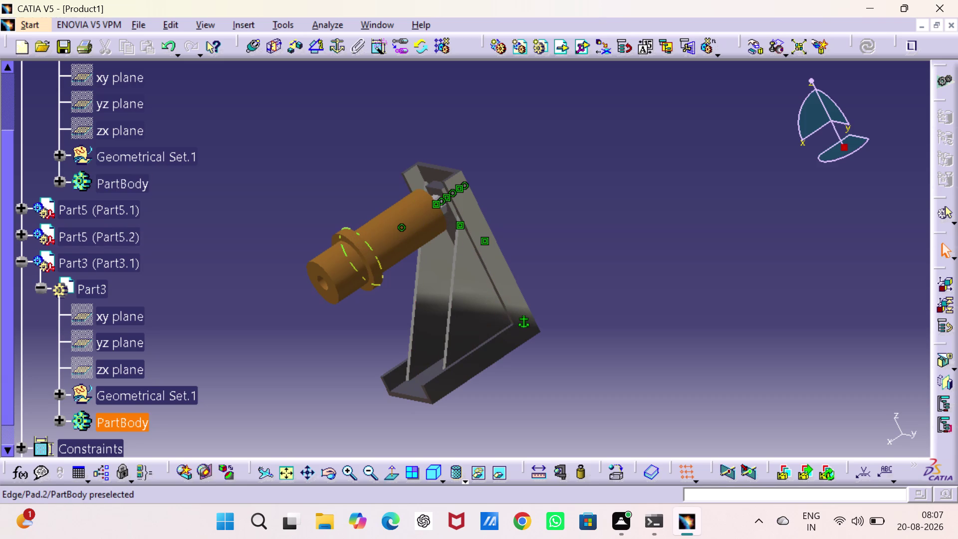
click(19, 259)
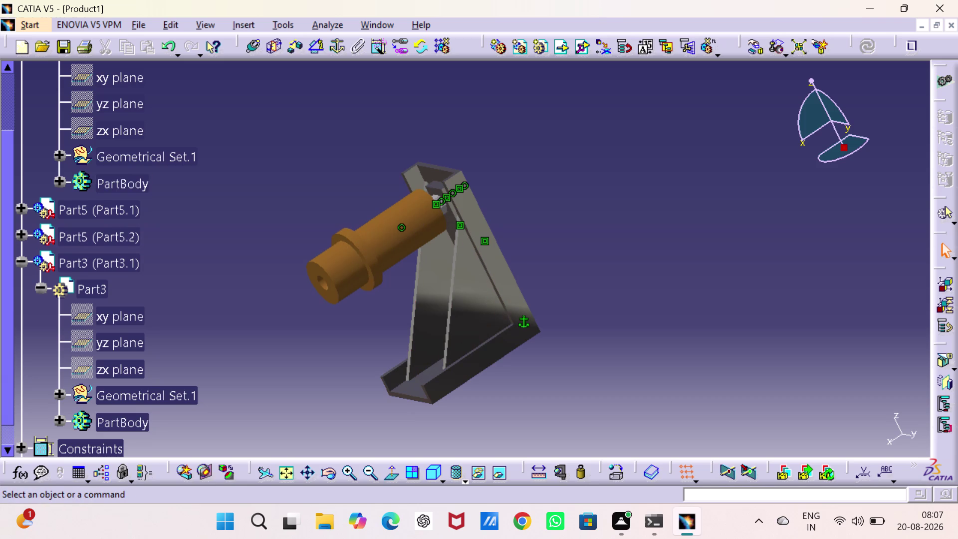
scroll(up, 3)
right_click(68, 110)
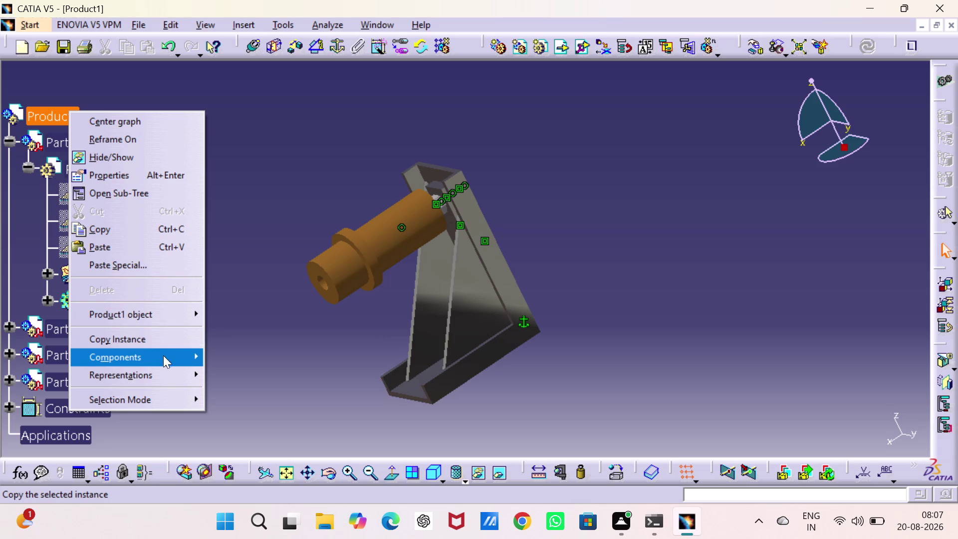
Insert the pulley file into Product1 as the existing component Part2.
click(311, 236)
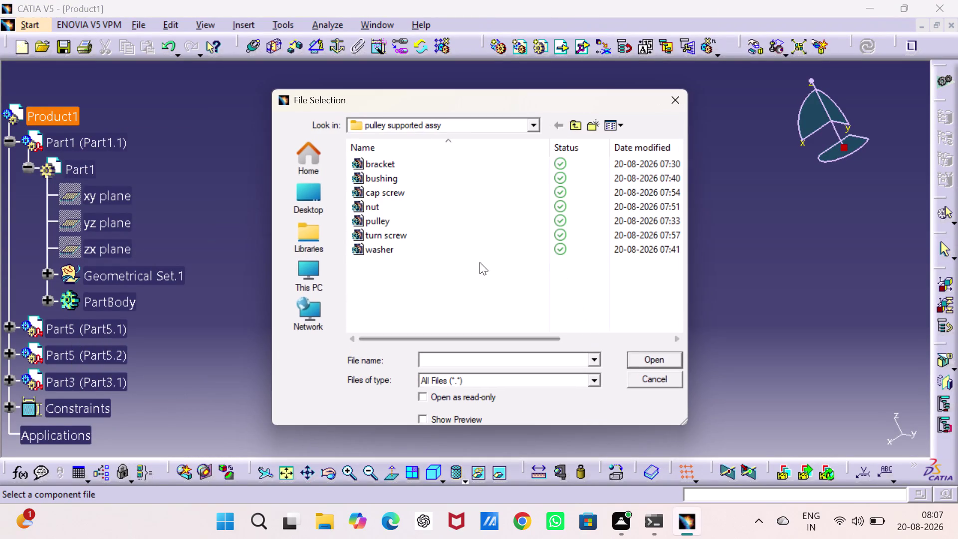
click(421, 220)
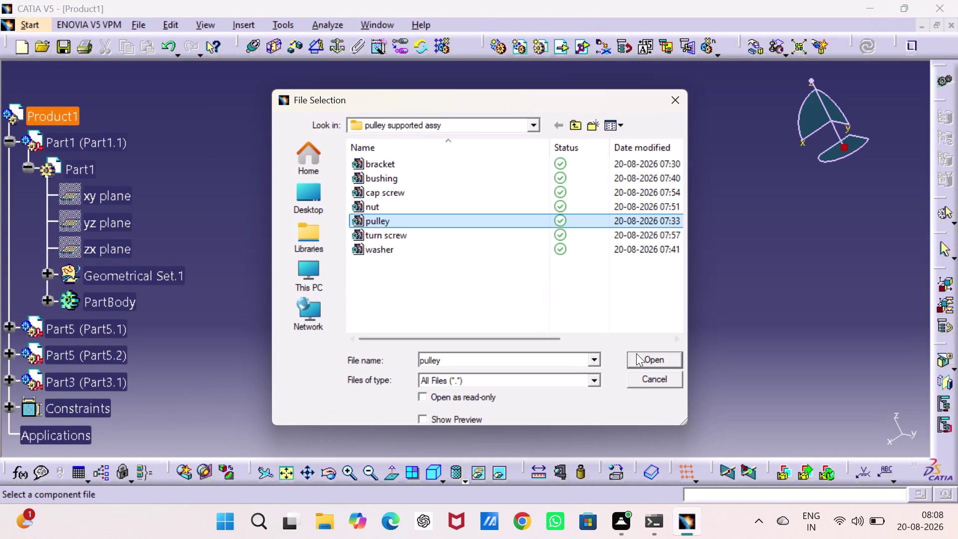
click(637, 354)
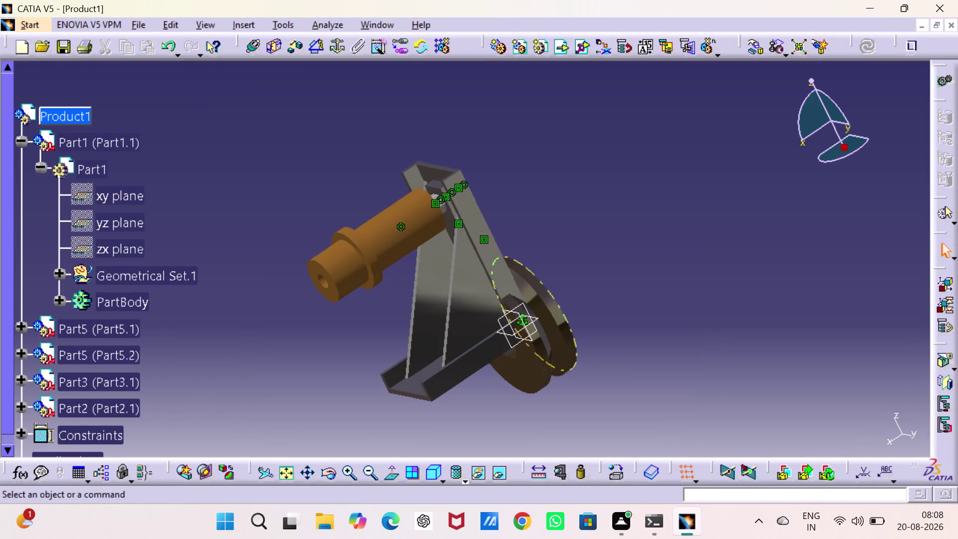
Expand Part2.1 in the tree and hide the pulley's xy, yz and zx planes.
scroll(up, 3)
scroll(down, 3)
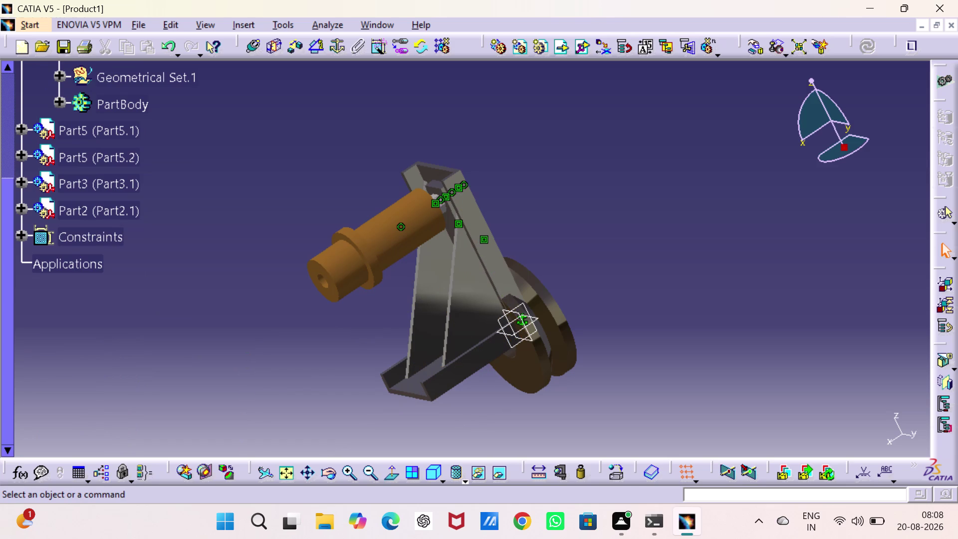
click(22, 205)
click(39, 229)
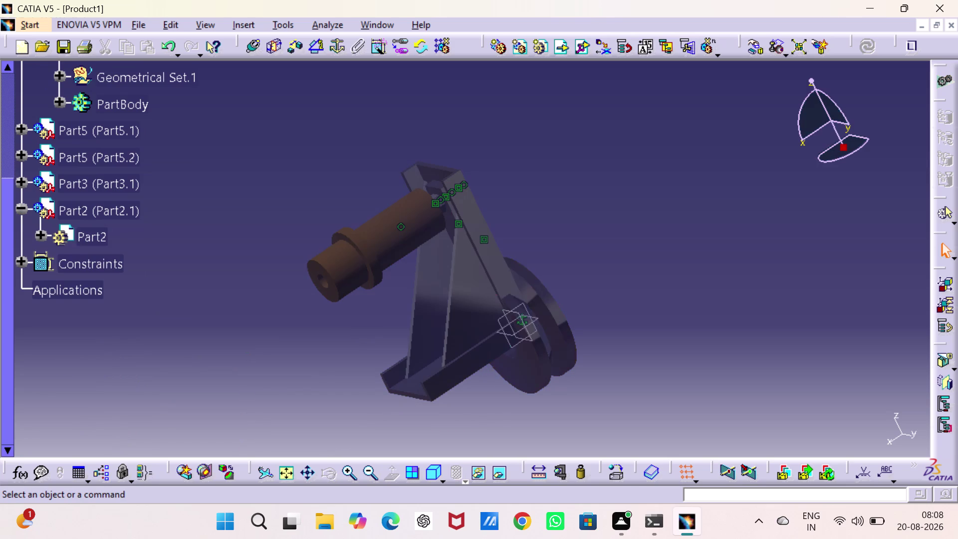
click(41, 231)
click(104, 268)
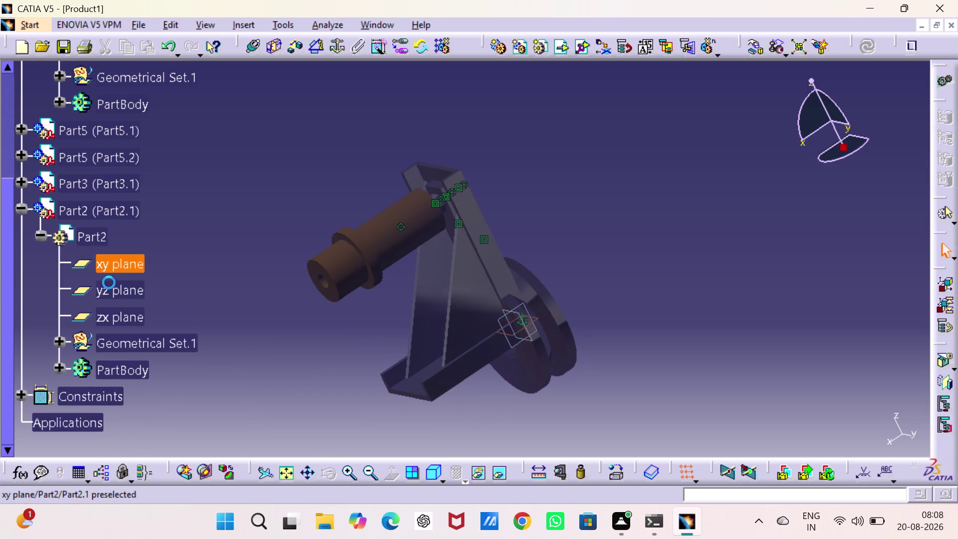
click(113, 293)
click(115, 312)
right_click(116, 305)
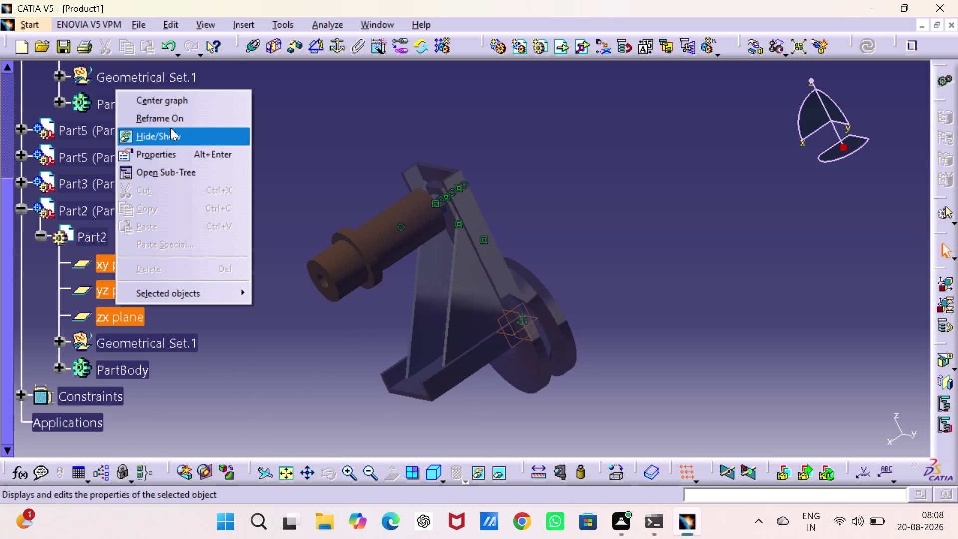
click(170, 133)
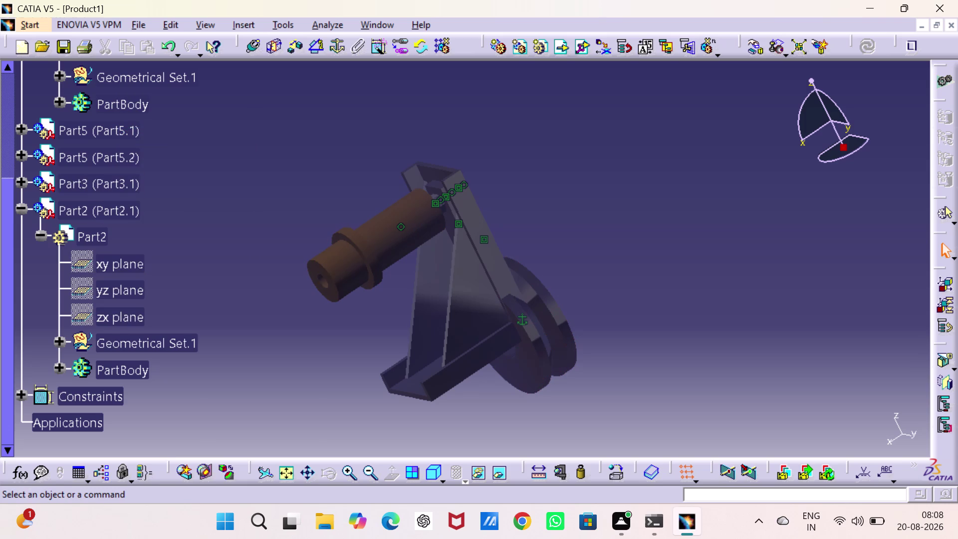
click(23, 236)
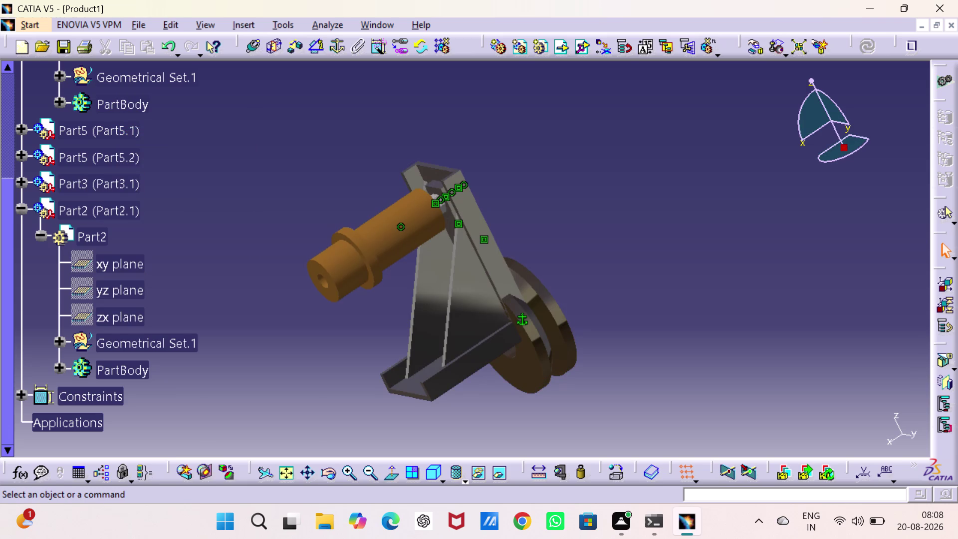
click(759, 49)
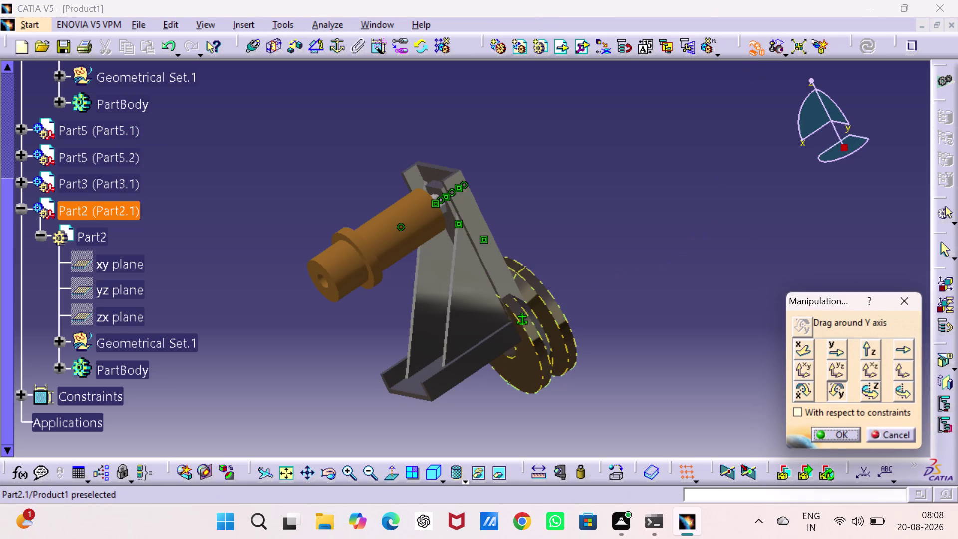
Lift the pulley along the Z axis above the bracket.
click(559, 326)
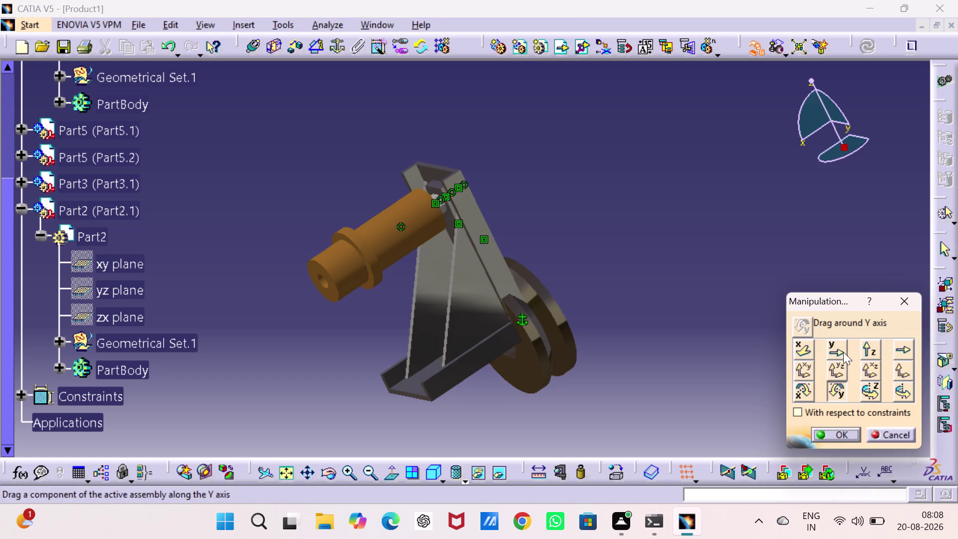
click(865, 348)
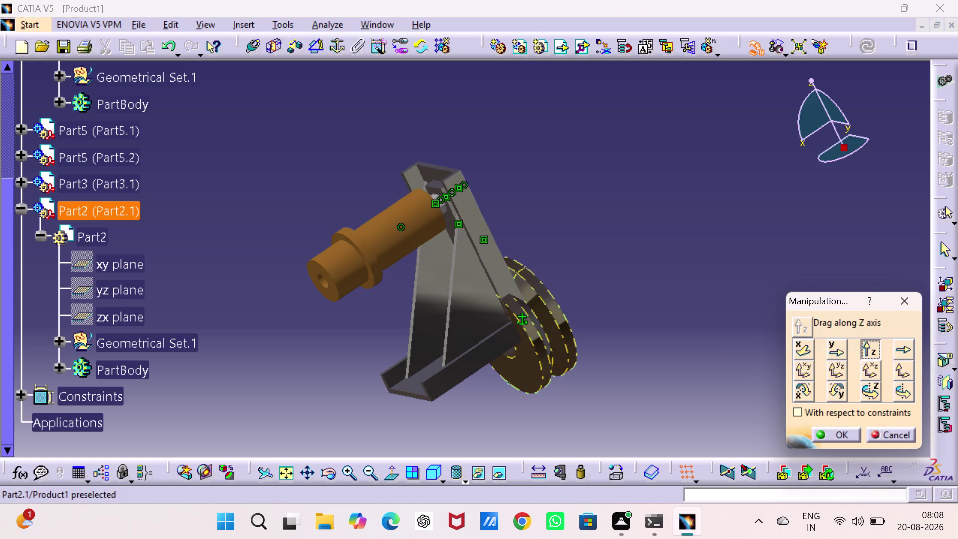
drag(569, 332, 547, 206)
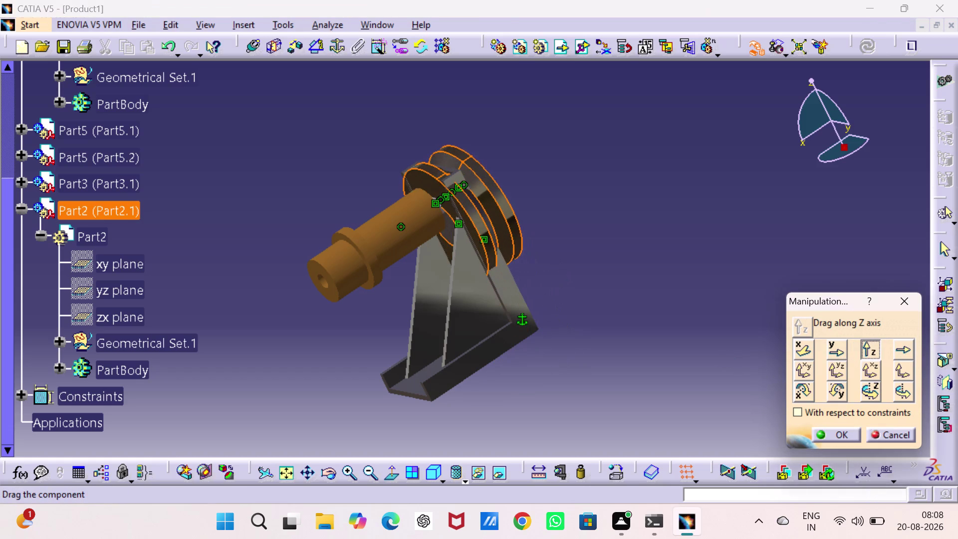
drag(547, 205, 536, 178)
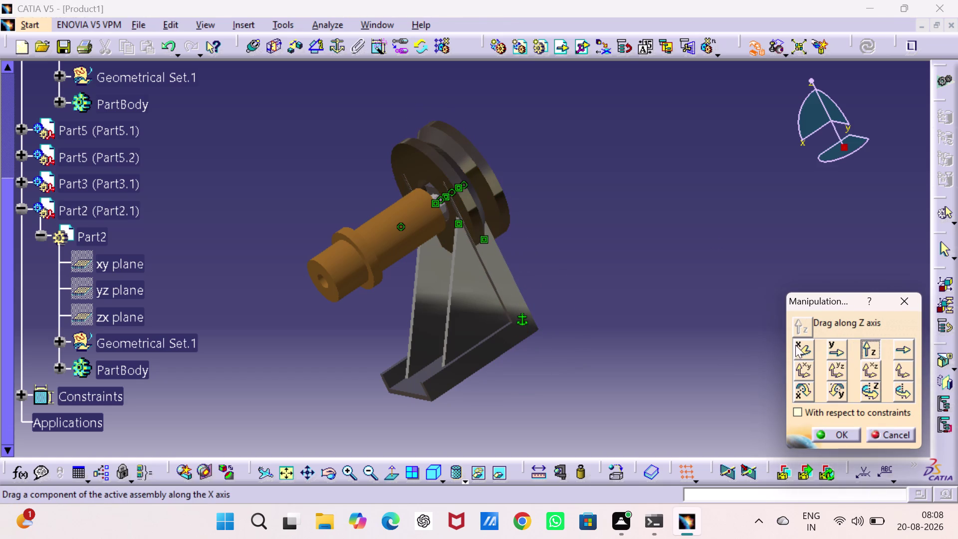
Slide the pulley along X beside the bushing's outer end and confirm.
click(804, 351)
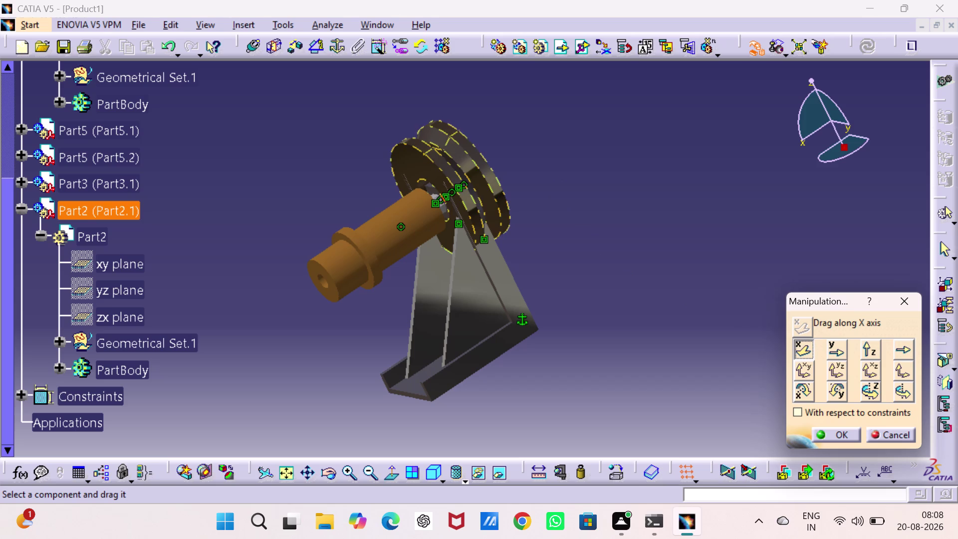
drag(496, 185, 376, 256)
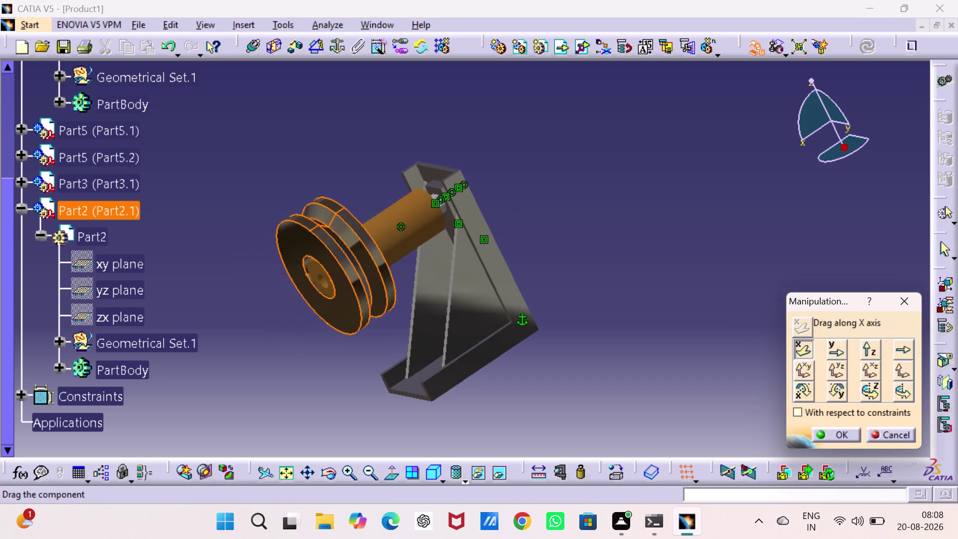
drag(376, 257, 372, 260)
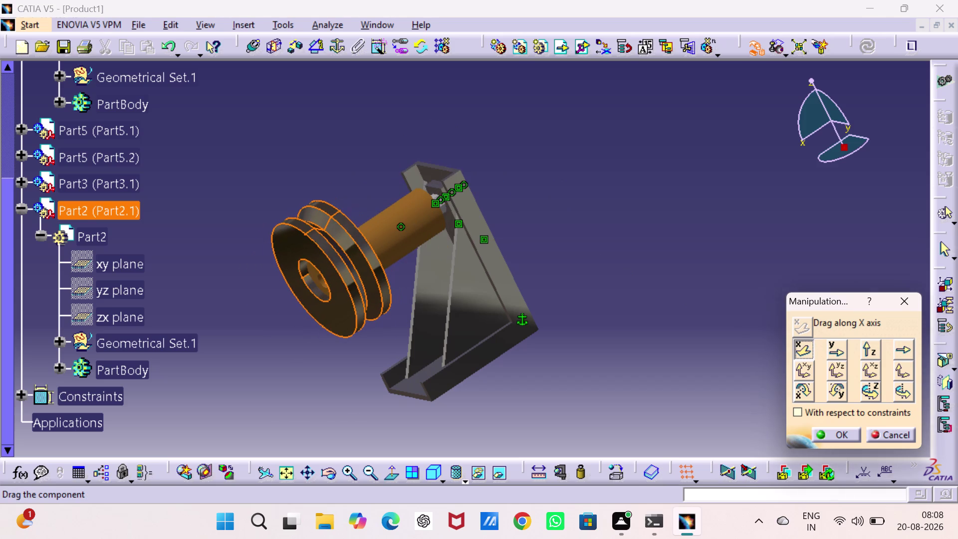
drag(372, 261, 376, 274)
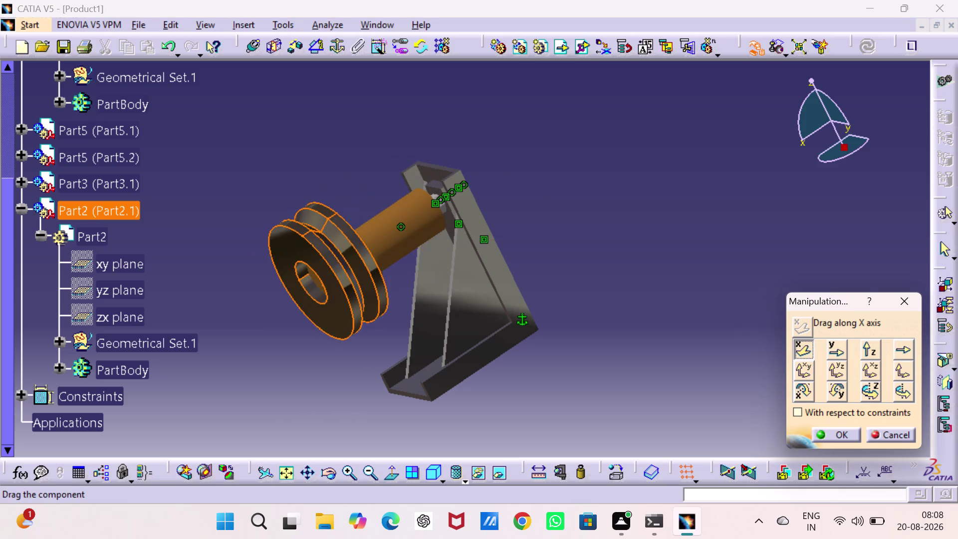
drag(376, 274, 308, 317)
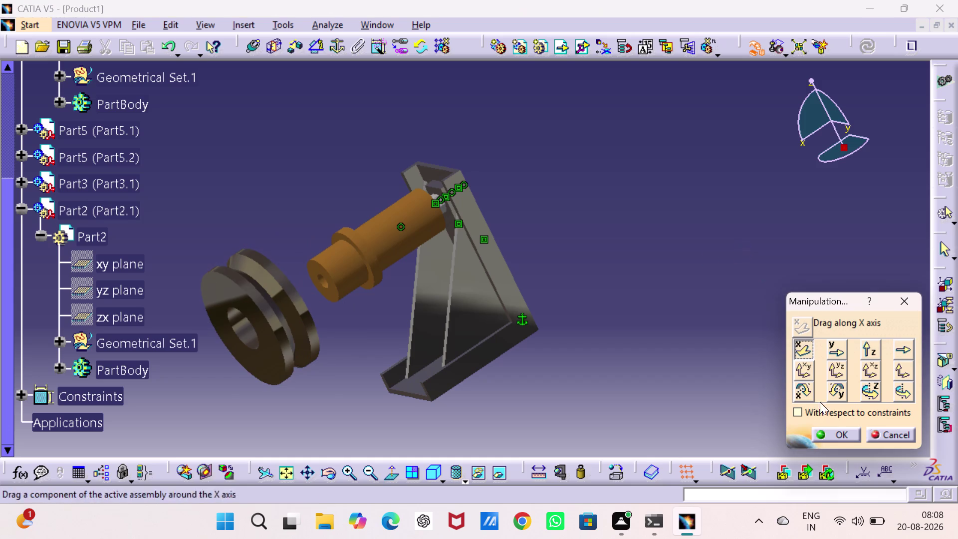
click(837, 432)
click(777, 268)
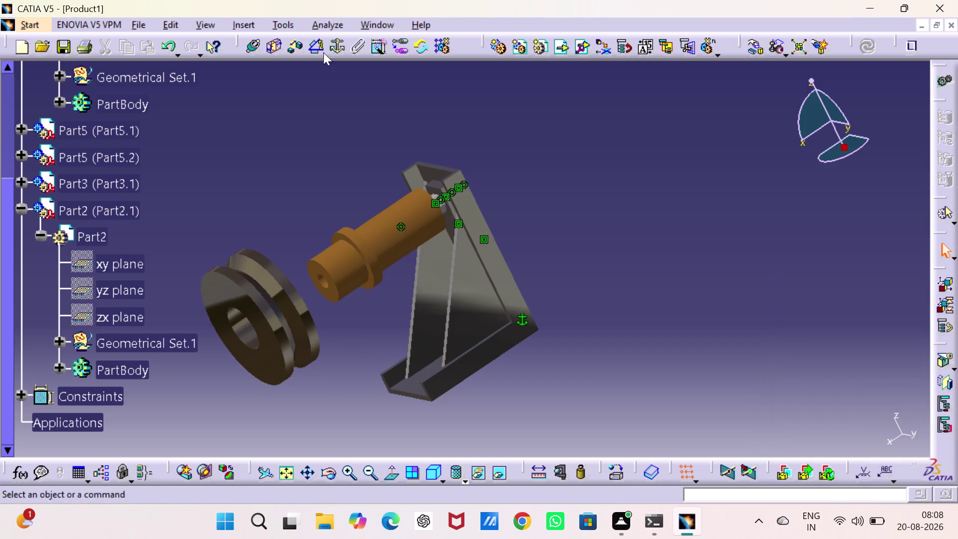
Make the pulley and bushing axes coincident and update the assembly.
click(256, 45)
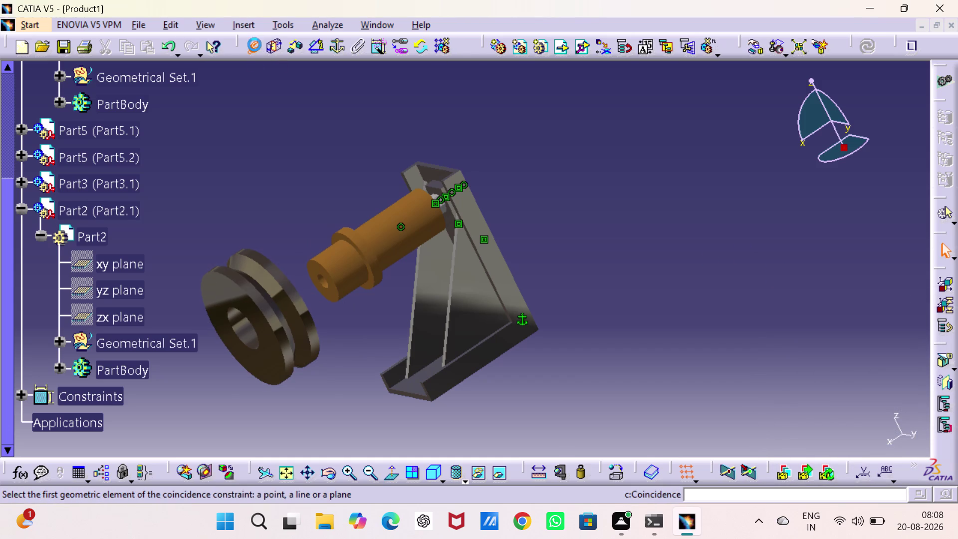
click(351, 263)
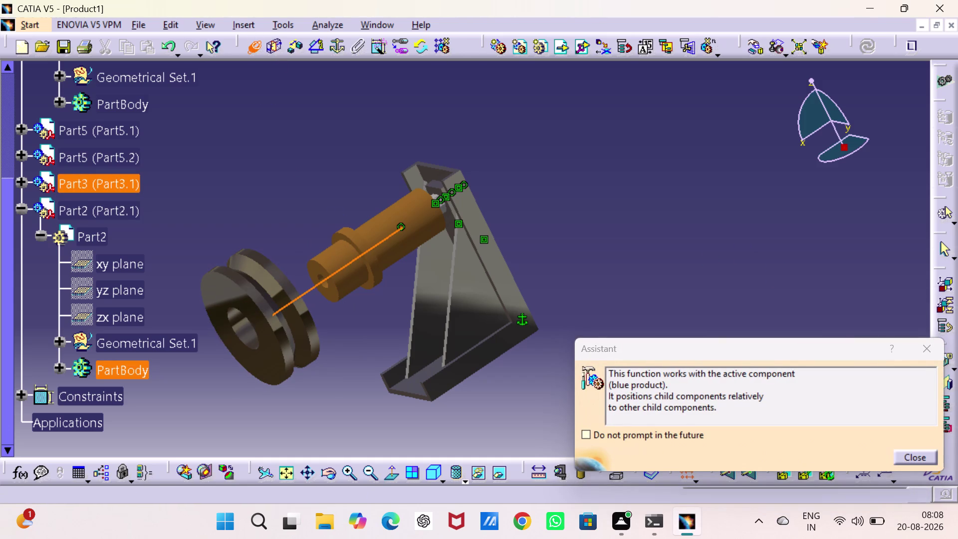
click(240, 331)
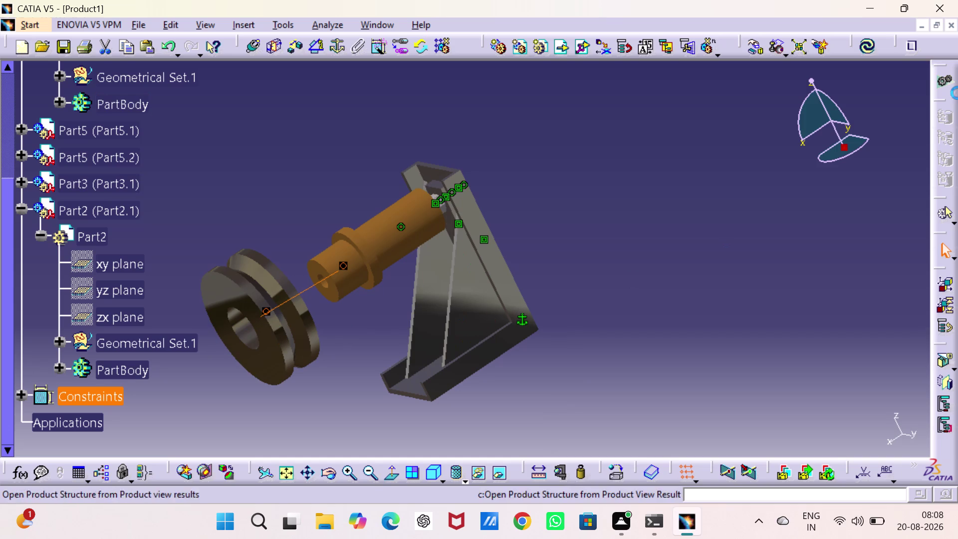
click(868, 50)
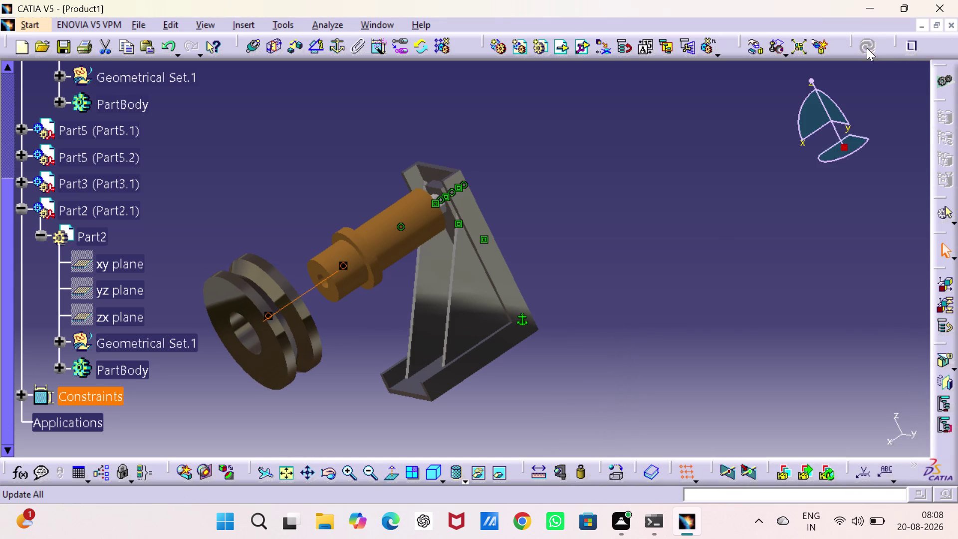
Start a contact constraint by picking the bushing shoulder.
click(778, 193)
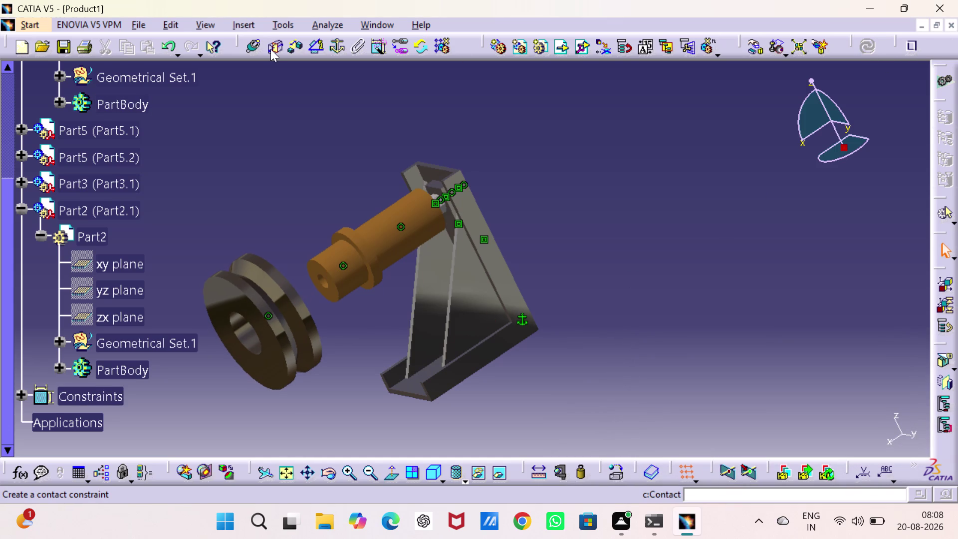
click(273, 49)
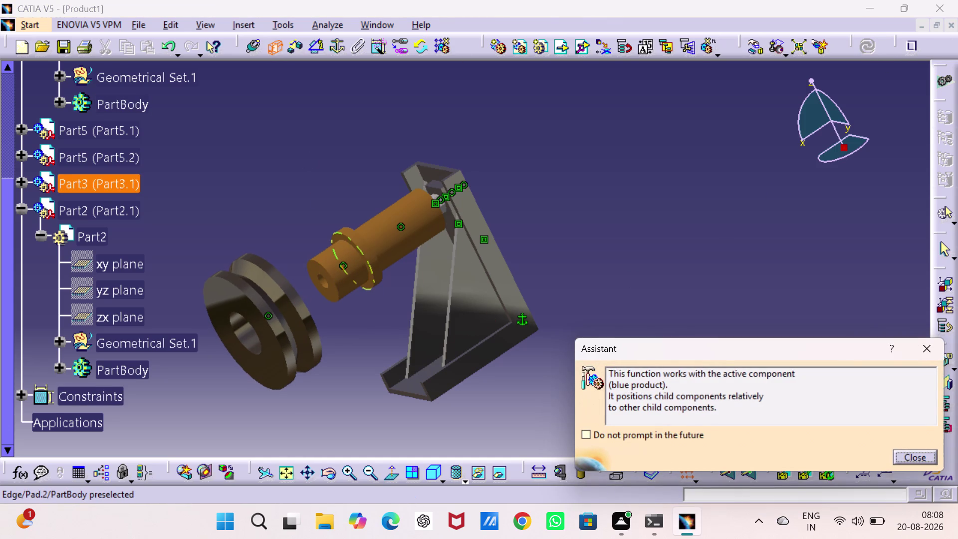
click(357, 249)
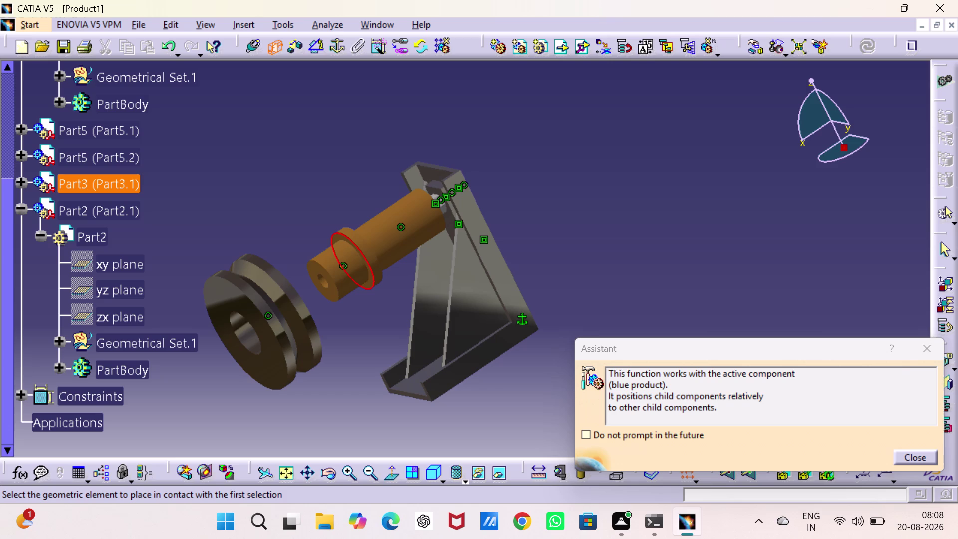
click(932, 345)
click(843, 304)
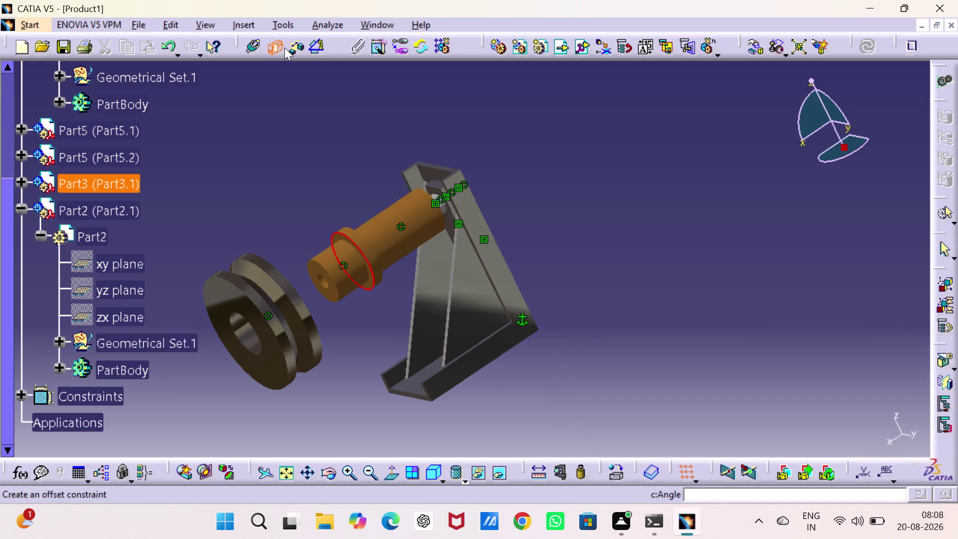
click(271, 49)
click(272, 49)
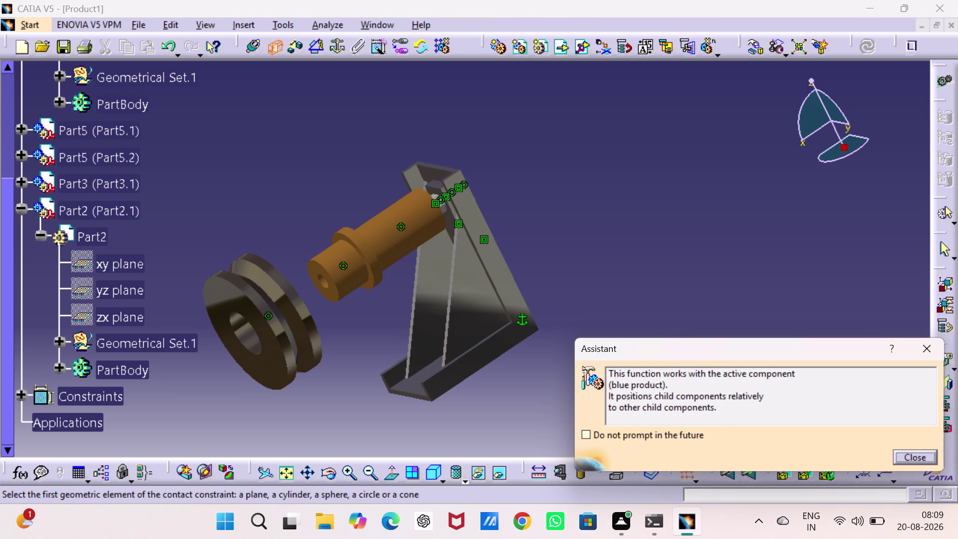
middle_drag(386, 314, 499, 286)
right_drag(386, 315, 498, 287)
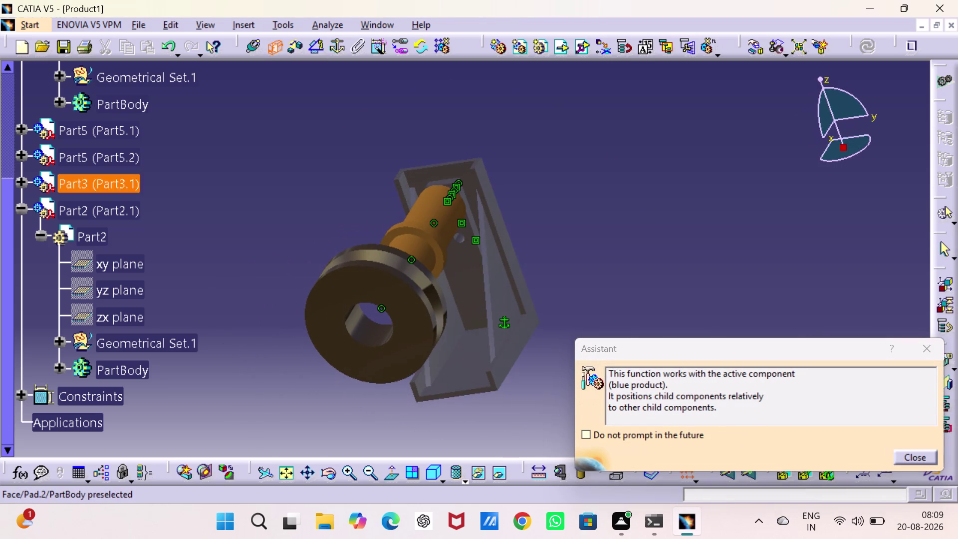
click(442, 262)
middle_drag(518, 261, 278, 315)
right_drag(518, 261, 279, 313)
scroll(down, 3)
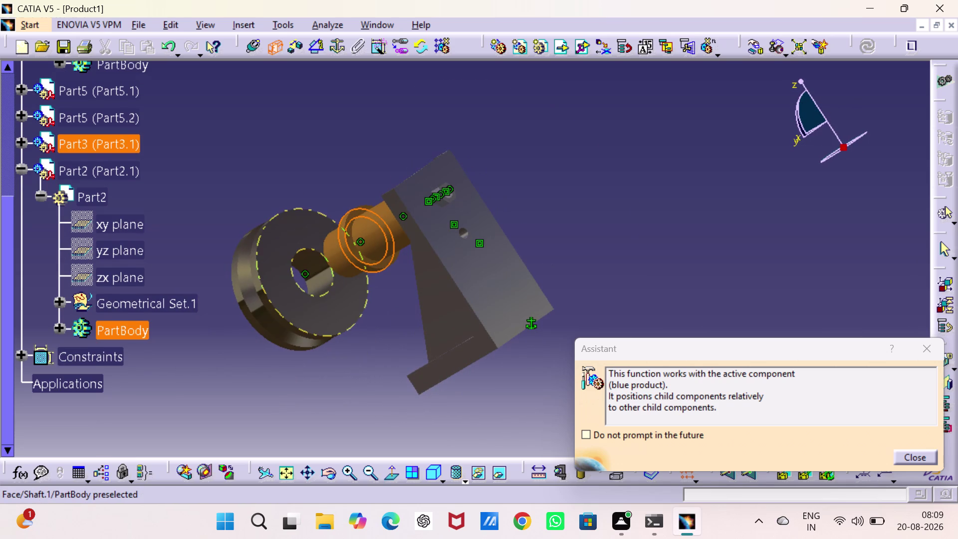
click(285, 280)
click(867, 47)
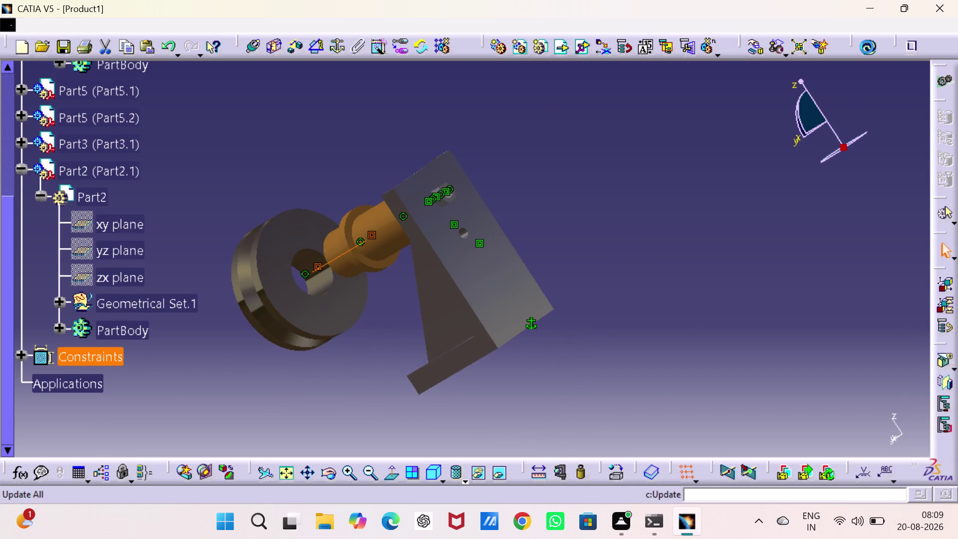
click(758, 225)
middle_drag(660, 228, 660, 227)
right_drag(659, 227, 868, 246)
middle_drag(659, 227, 844, 247)
middle_drag(369, 257, 606, 244)
right_drag(369, 256, 607, 245)
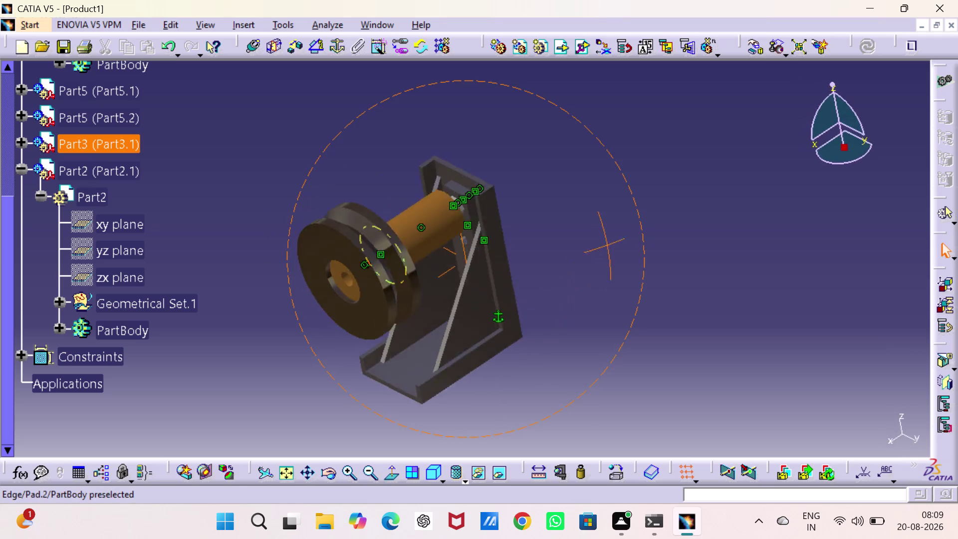
right_drag(606, 244, 617, 197)
middle_drag(606, 245, 617, 197)
middle_drag(325, 350, 323, 347)
right_drag(325, 350, 323, 347)
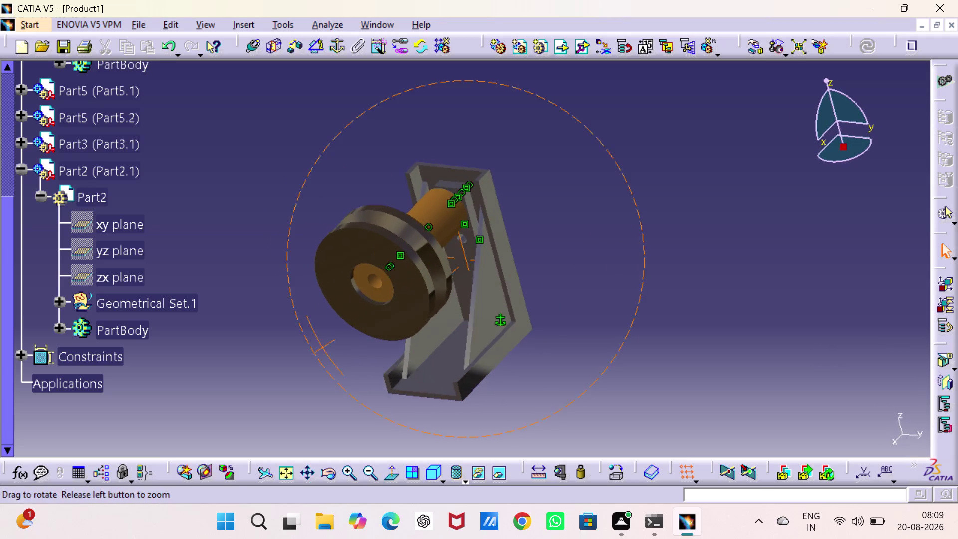
middle_drag(323, 347, 280, 282)
right_drag(323, 348, 280, 282)
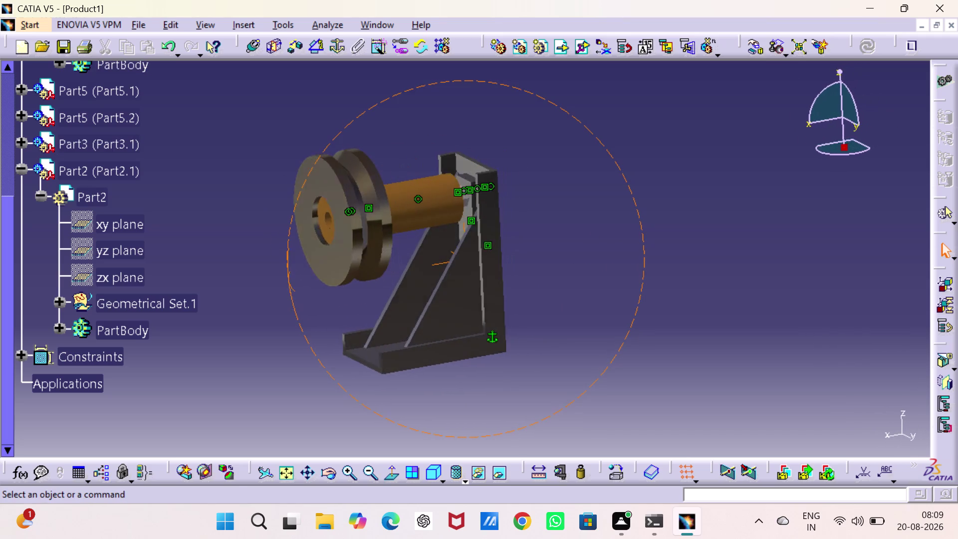
middle_drag(280, 282, 210, 271)
right_drag(280, 282, 209, 271)
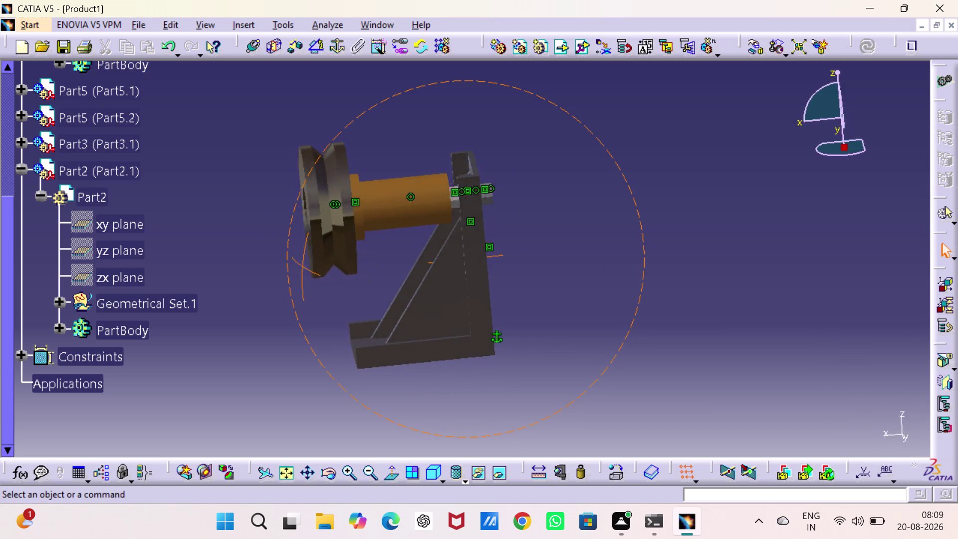
middle_drag(210, 271, 255, 245)
right_drag(210, 270, 256, 246)
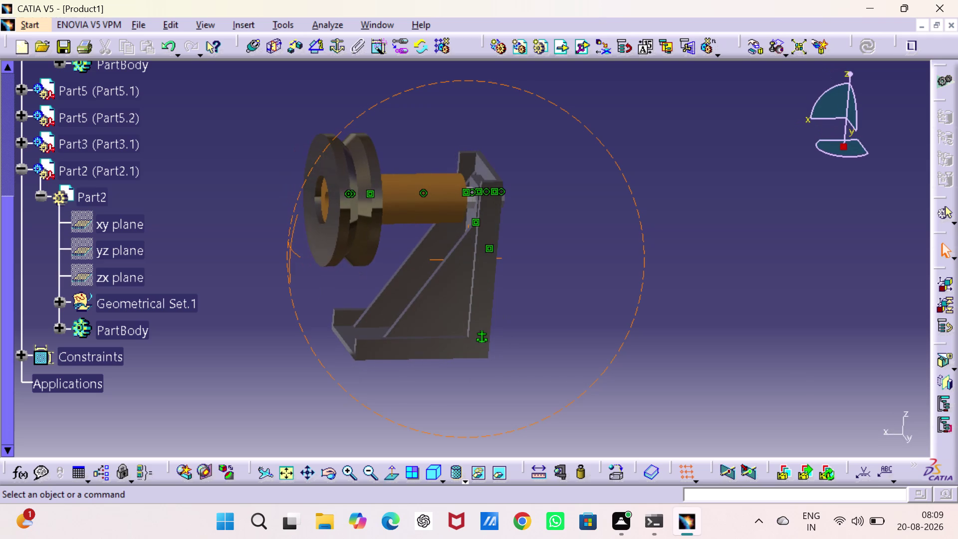
right_drag(255, 245, 255, 245)
middle_drag(255, 245, 255, 245)
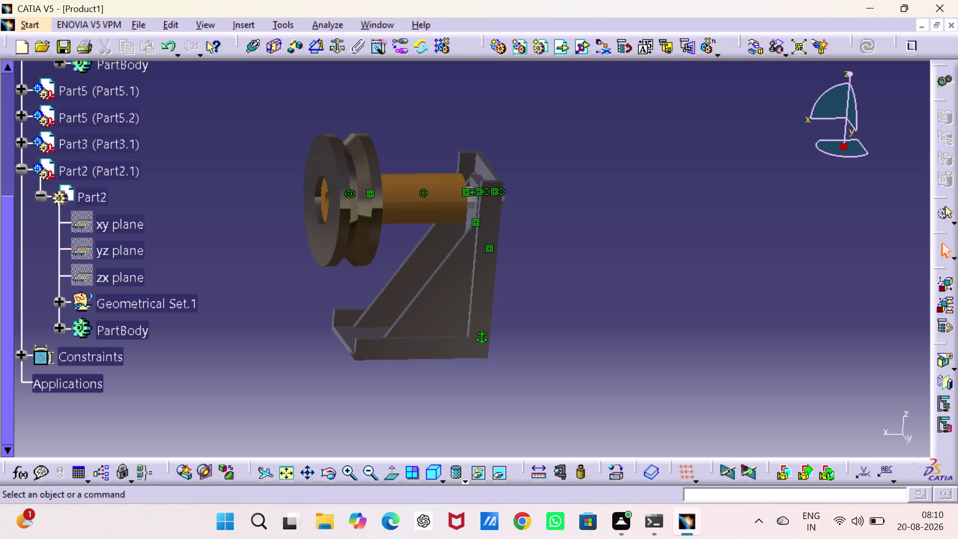
middle_drag(601, 258, 567, 243)
right_drag(601, 258, 567, 243)
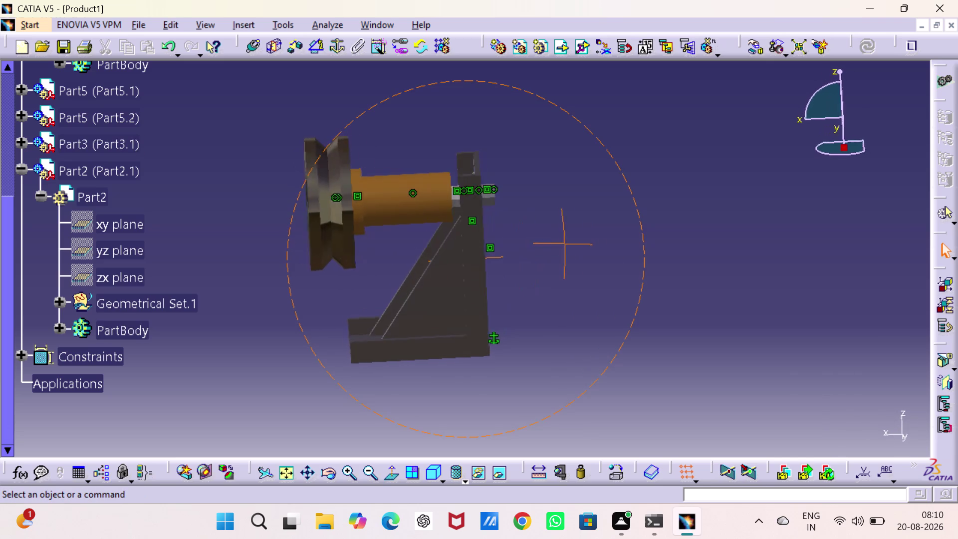
middle_drag(567, 243, 587, 243)
right_drag(567, 243, 586, 244)
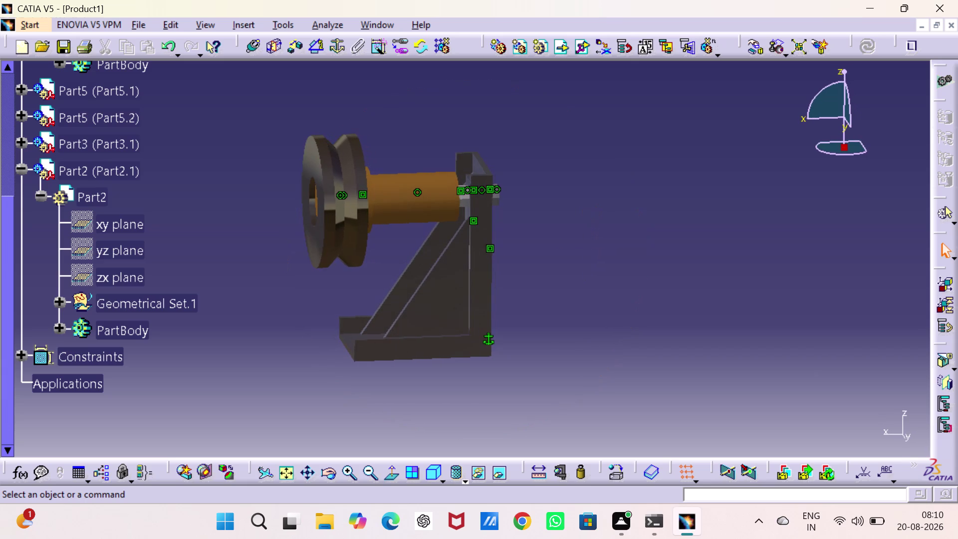
click(387, 22)
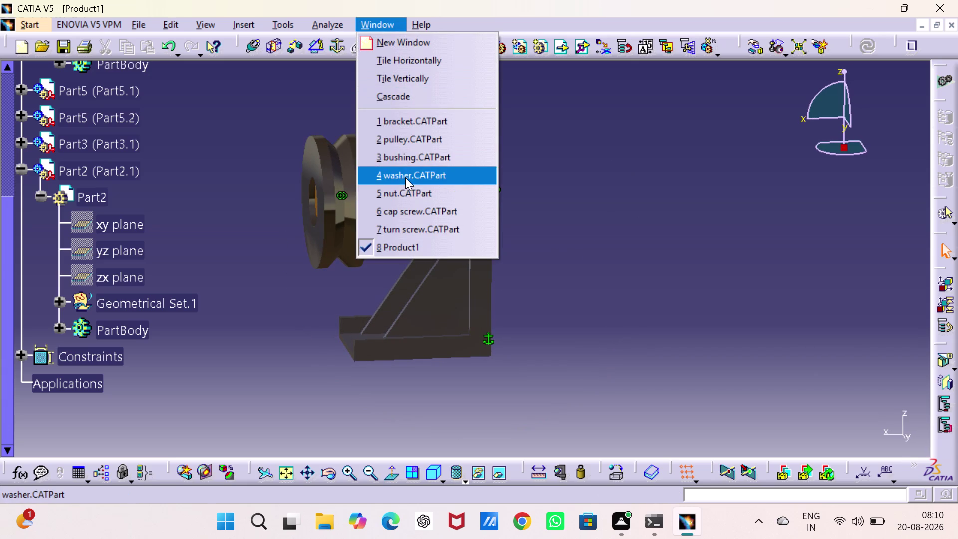
Switch to the bushing.CATPart window and rotate the bushing to an angled view.
click(404, 155)
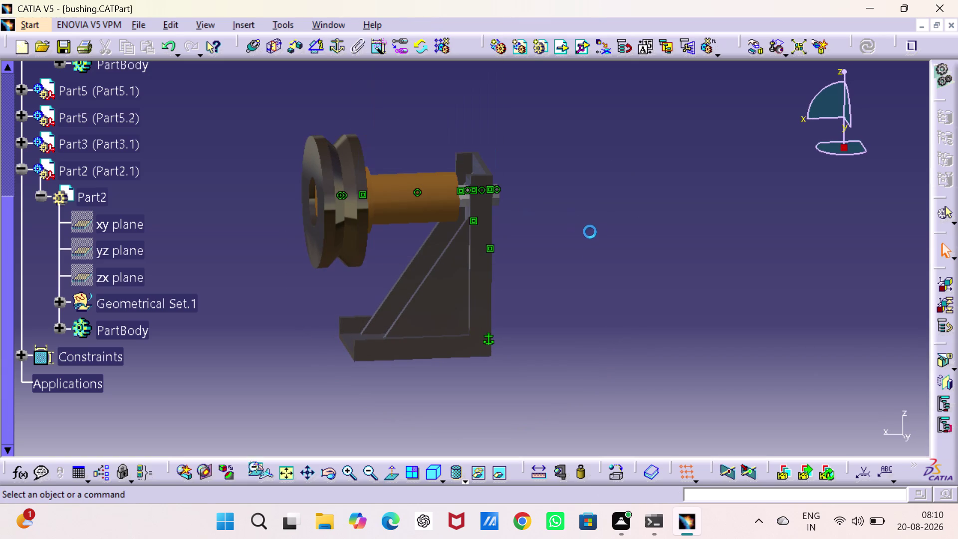
click(703, 280)
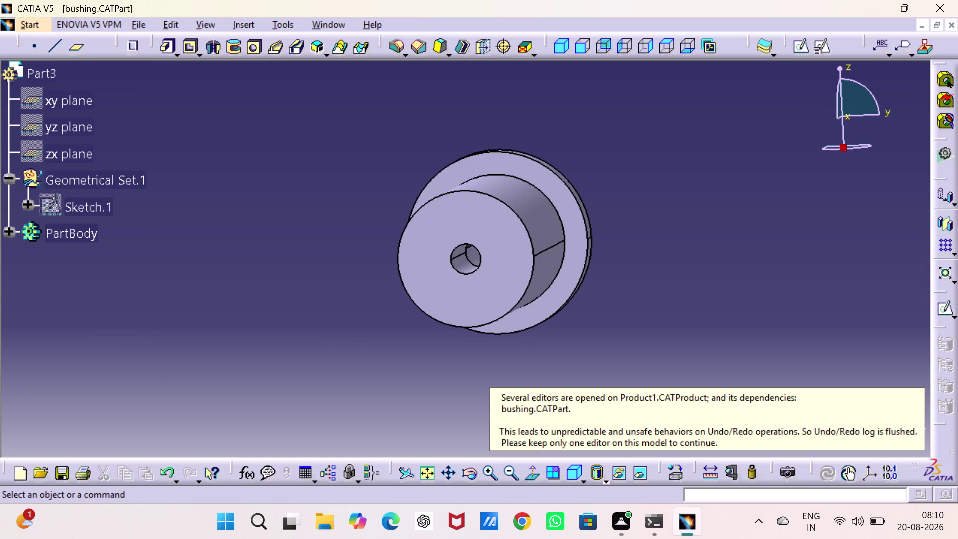
middle_drag(703, 277, 626, 291)
right_drag(693, 278, 626, 291)
middle_drag(626, 290, 569, 298)
right_drag(624, 289, 569, 298)
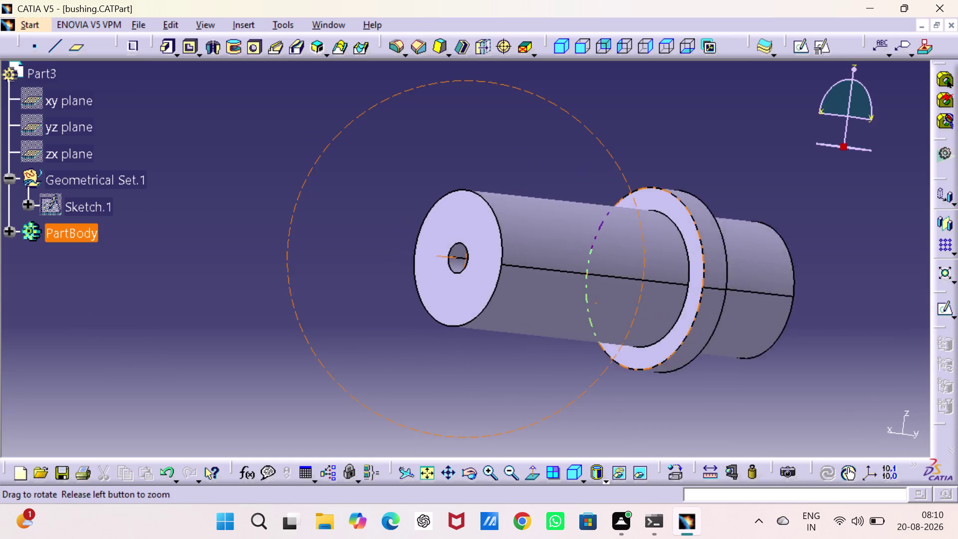
right_drag(569, 298, 550, 284)
middle_drag(569, 298, 549, 281)
middle_drag(567, 303, 432, 202)
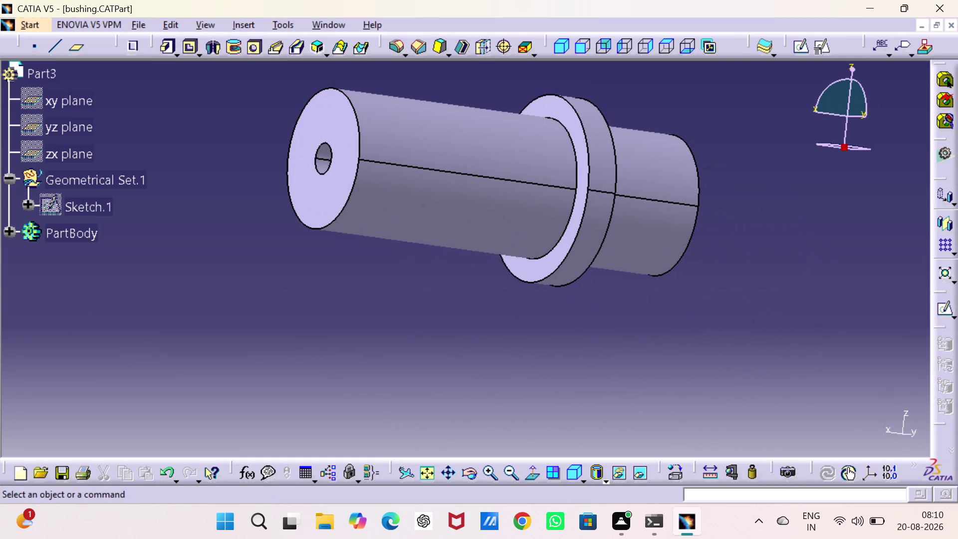
Measure the bushing's overall length of 31.25 mm between its end edges.
click(714, 474)
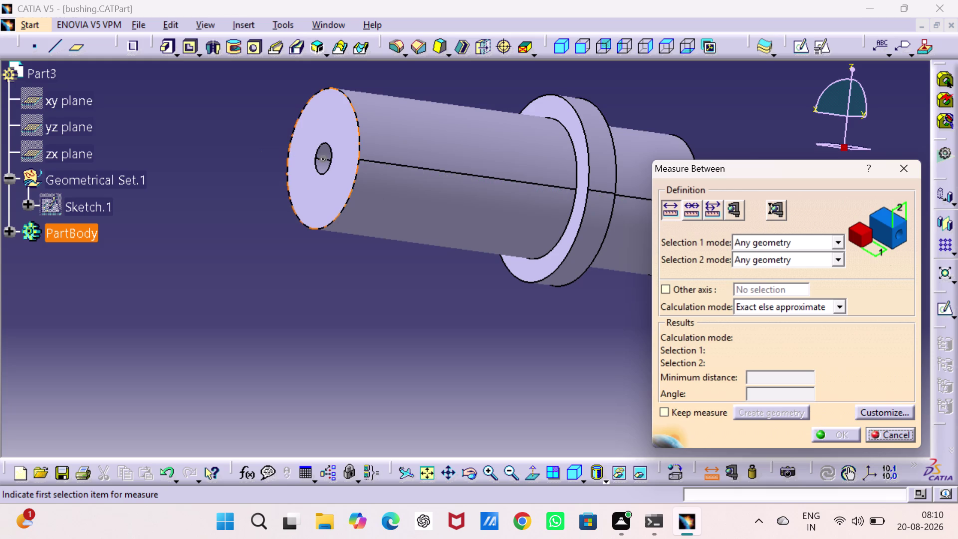
click(355, 185)
middle_drag(417, 199, 357, 204)
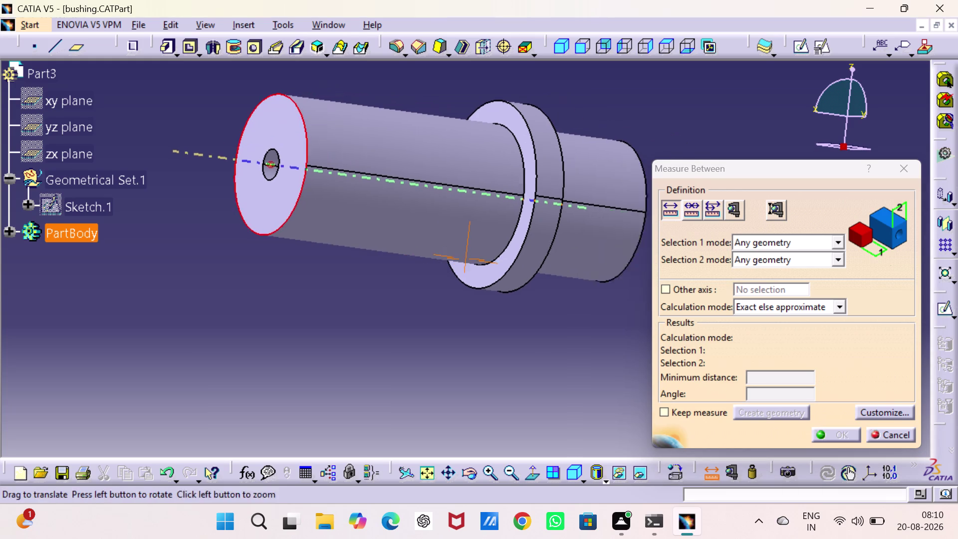
middle_drag(358, 205, 255, 195)
click(533, 218)
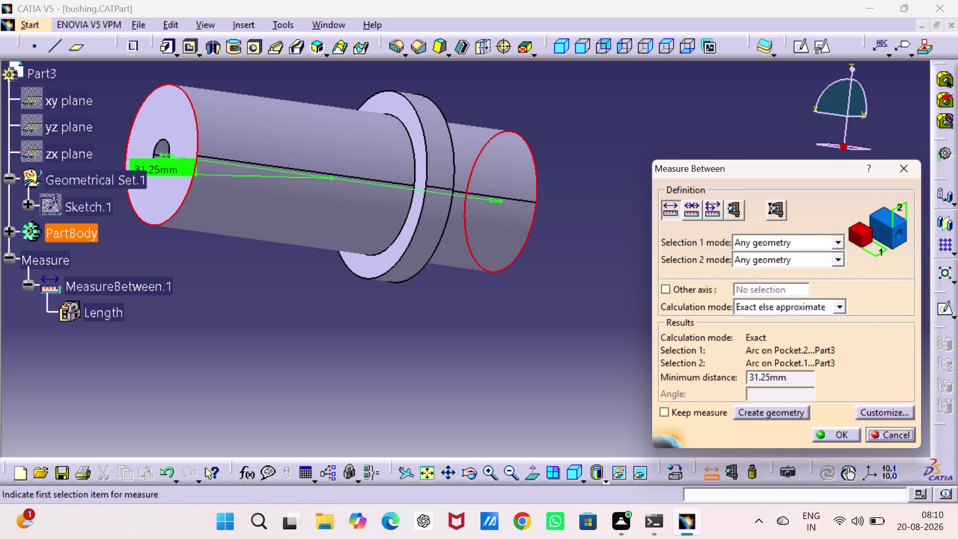
click(853, 436)
click(775, 377)
drag(707, 464, 705, 459)
click(198, 149)
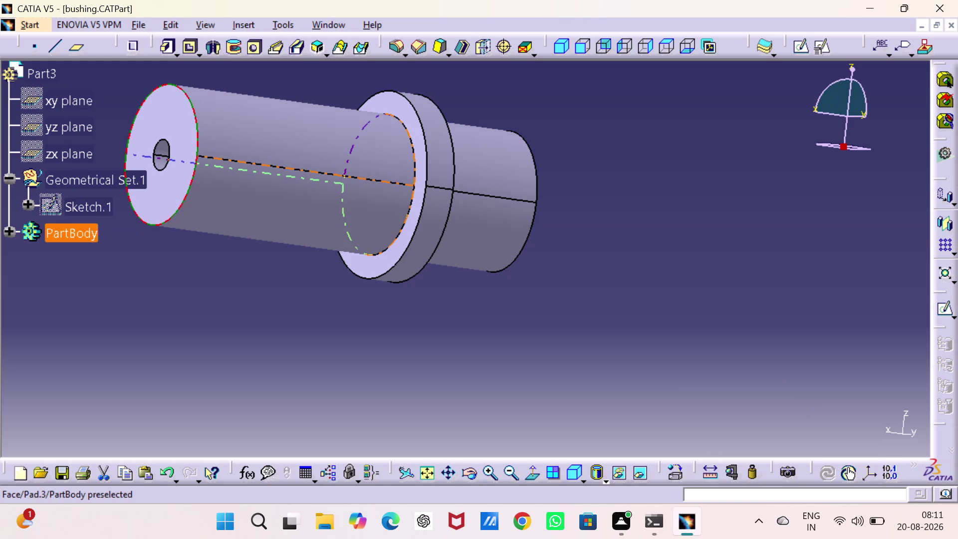
click(429, 148)
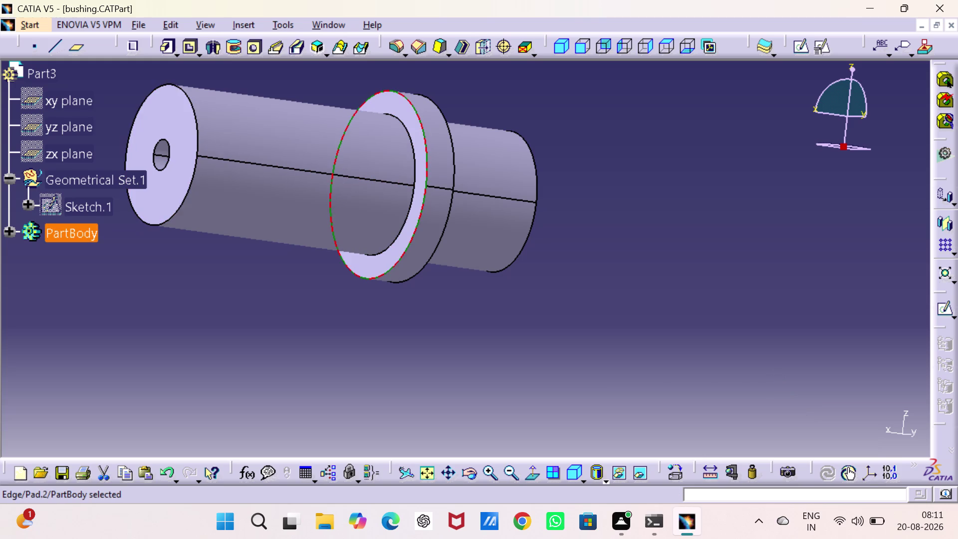
Measure 20 mm from the left end to the flange and the 2.5 mm flange thickness.
click(711, 467)
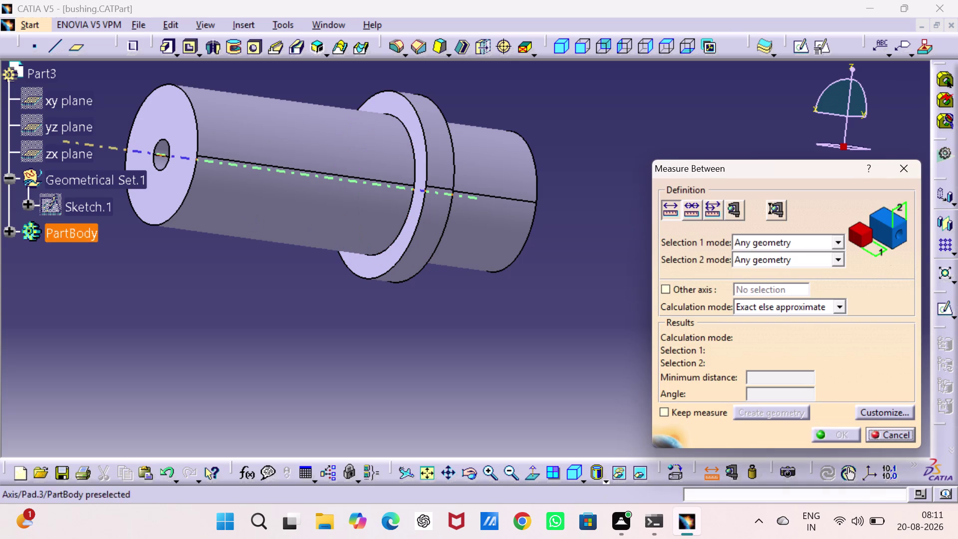
click(197, 155)
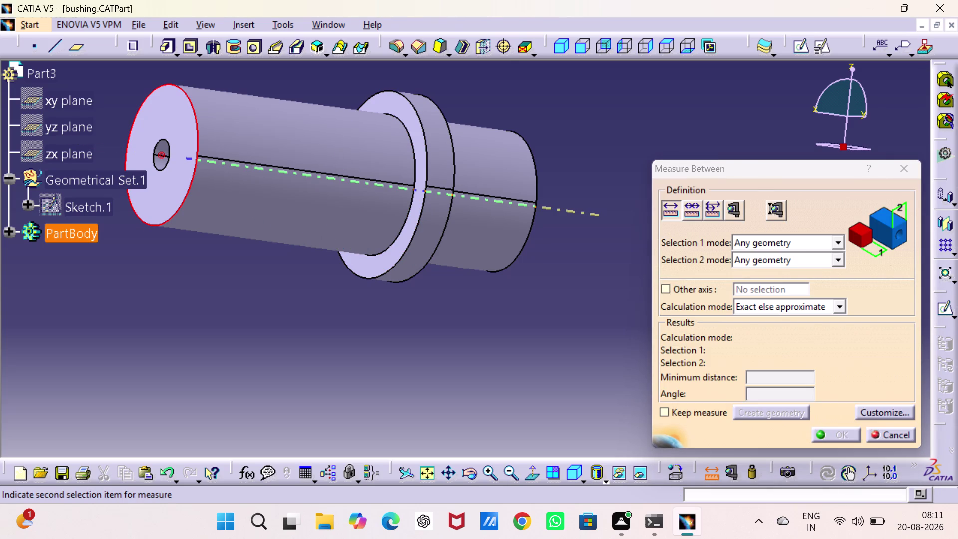
click(429, 177)
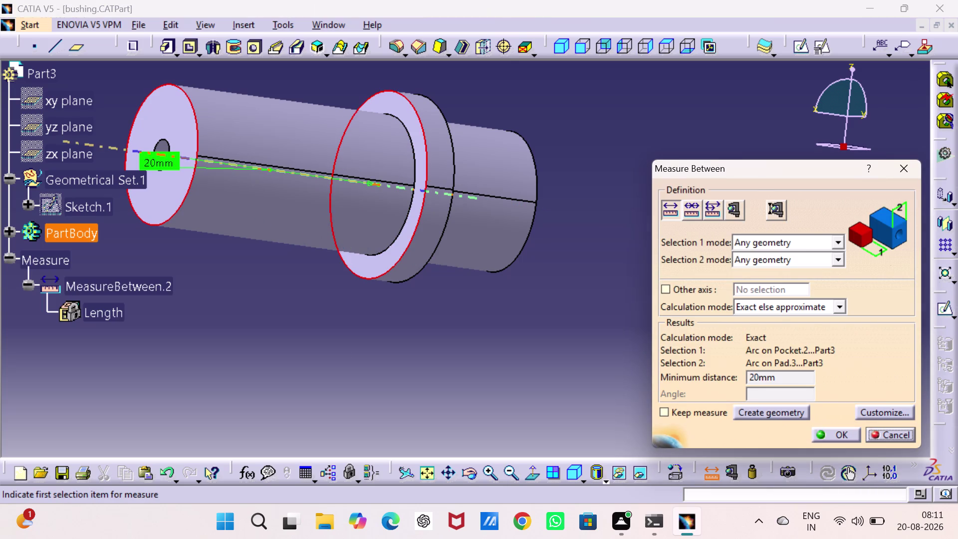
click(452, 149)
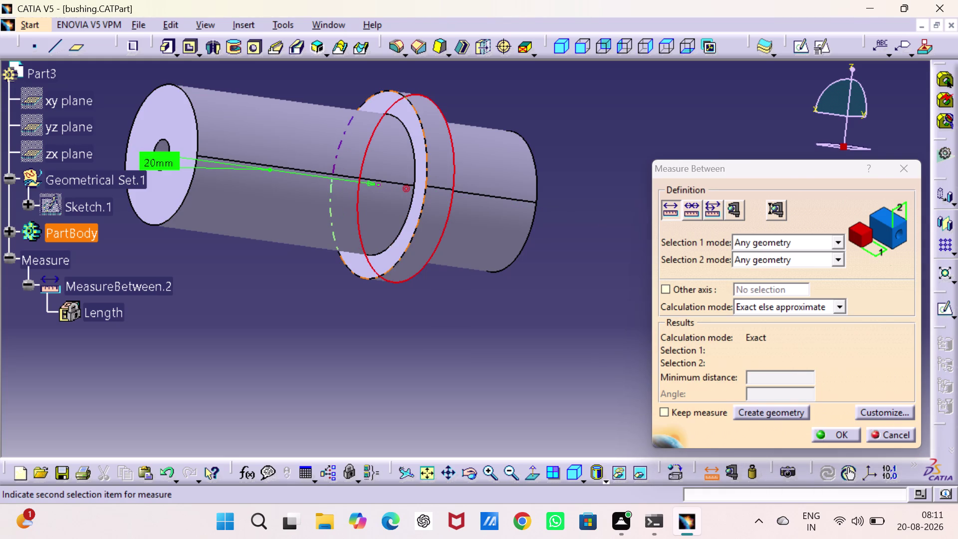
click(425, 149)
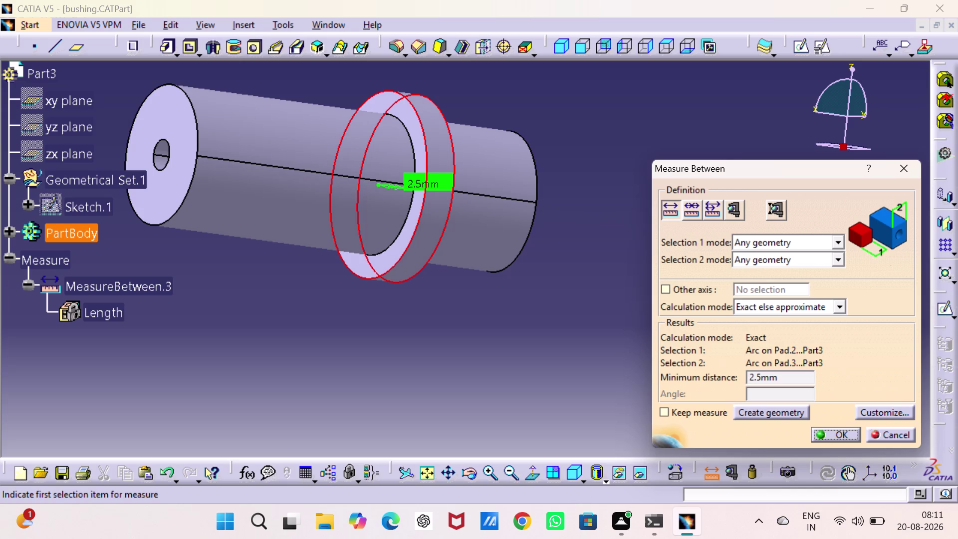
Measure 8.75 mm from the flange to the right end and close the dialog.
click(647, 244)
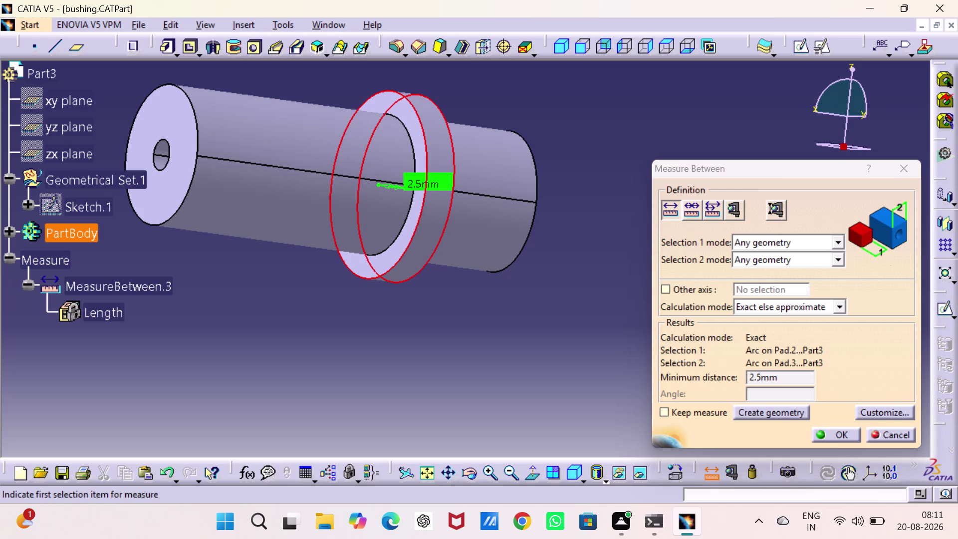
middle_drag(548, 208, 548, 209)
right_drag(548, 209, 548, 209)
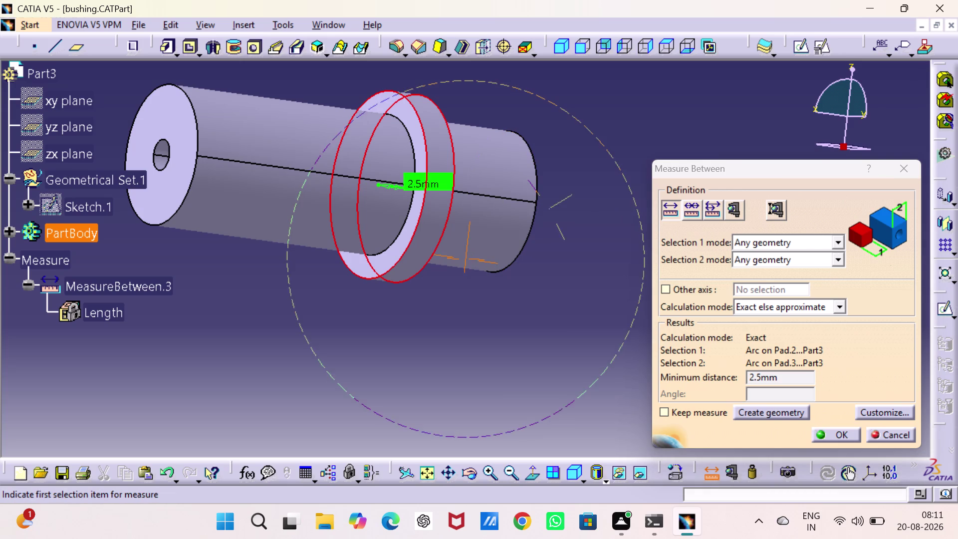
middle_drag(548, 209, 488, 181)
right_drag(548, 209, 488, 179)
click(467, 217)
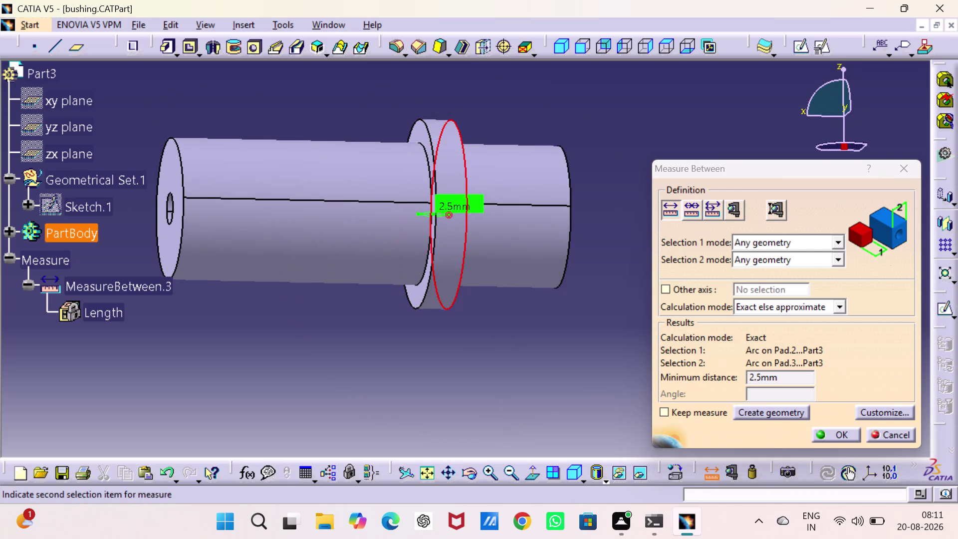
click(570, 237)
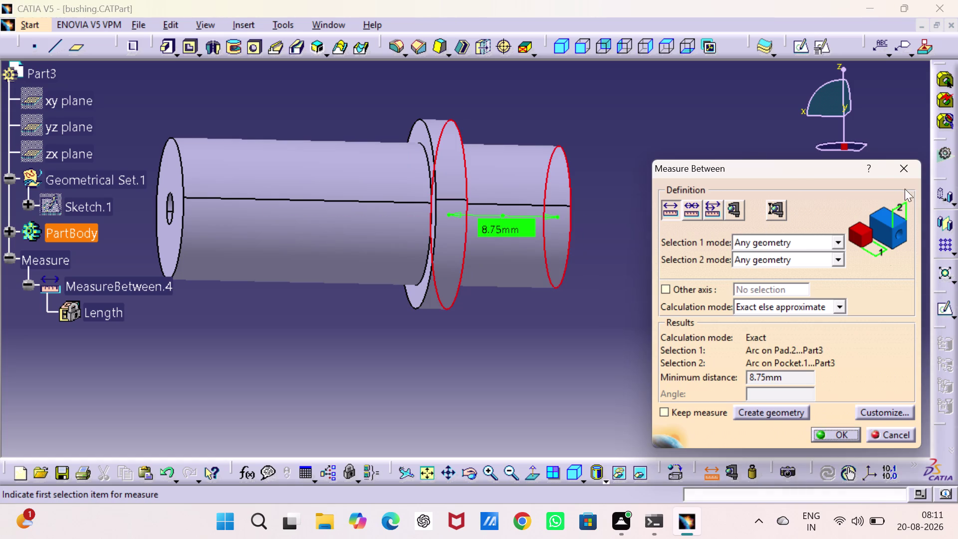
click(908, 173)
click(864, 205)
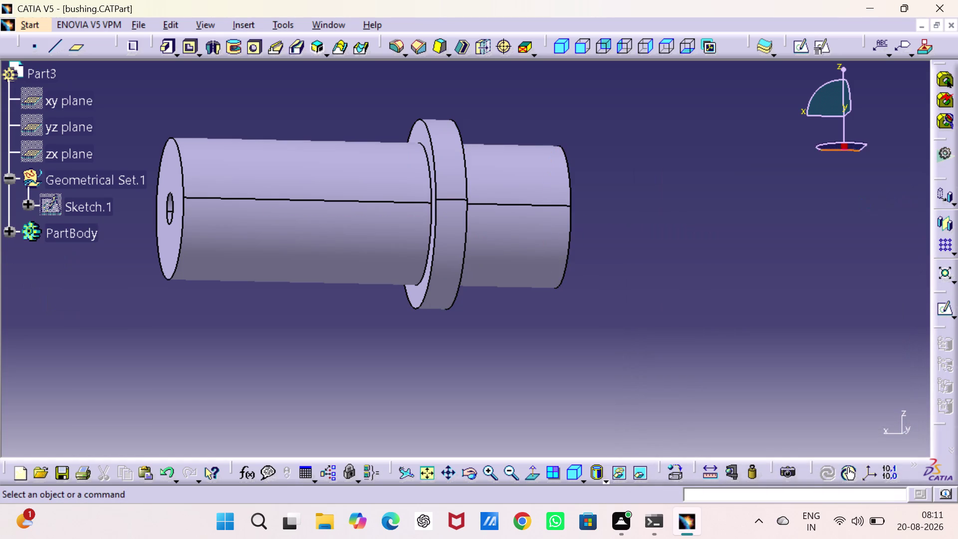
Return to Product1 and constrain Part1's xy plane to Part2's yz plane at 90°.
click(334, 20)
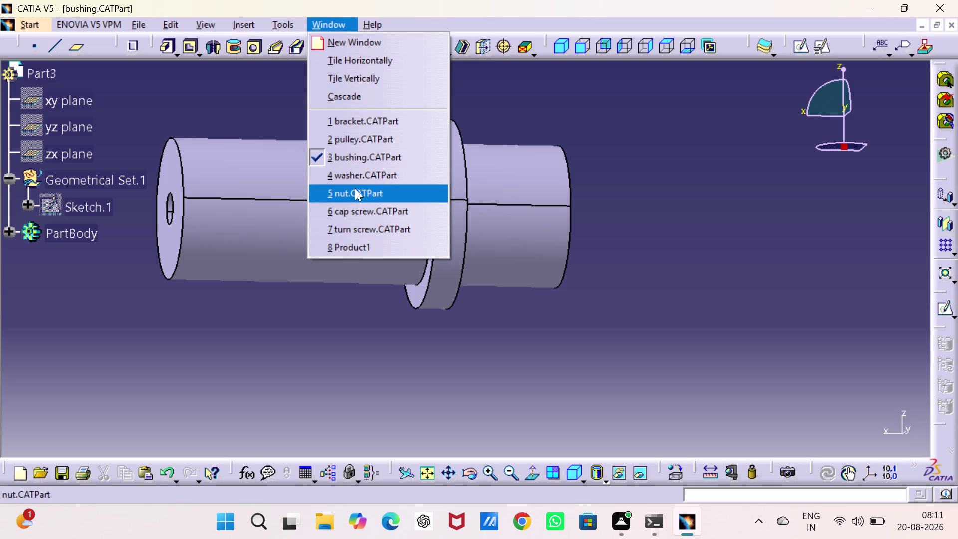
click(352, 241)
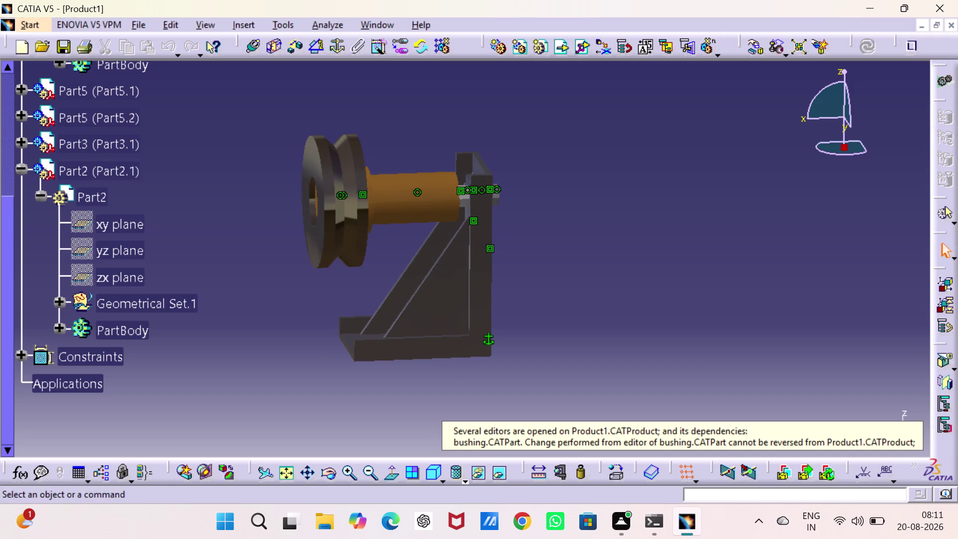
click(322, 45)
scroll(up, 3)
scroll(up, 3)
scroll(up, 3)
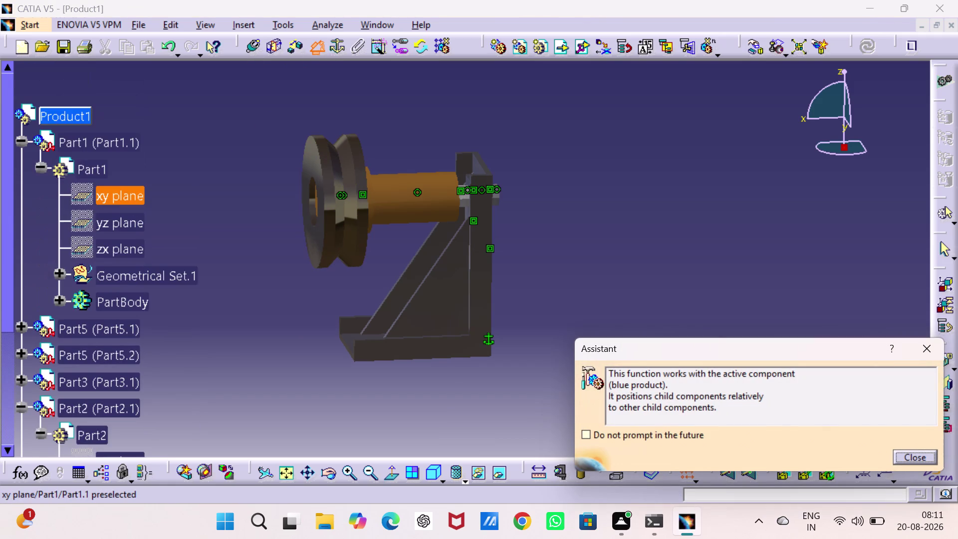
scroll(up, 3)
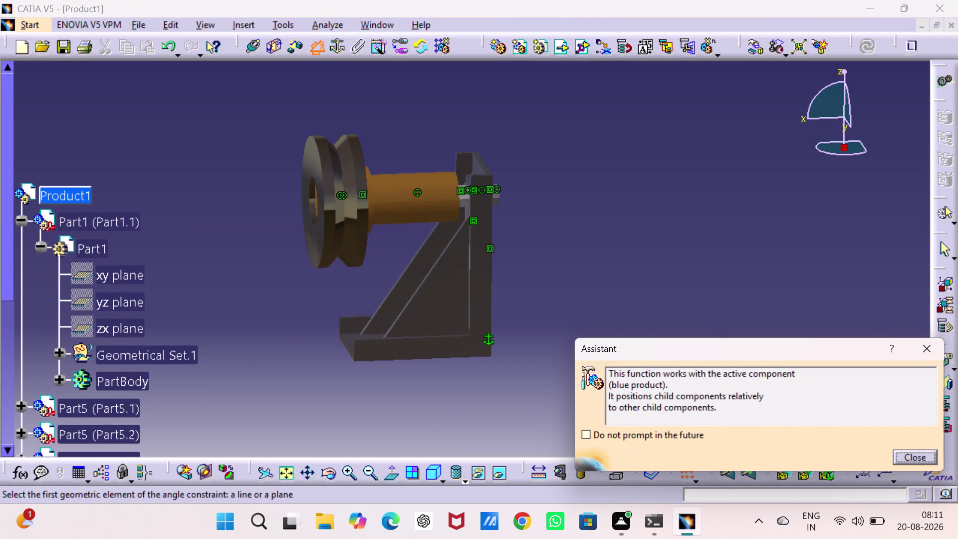
click(122, 280)
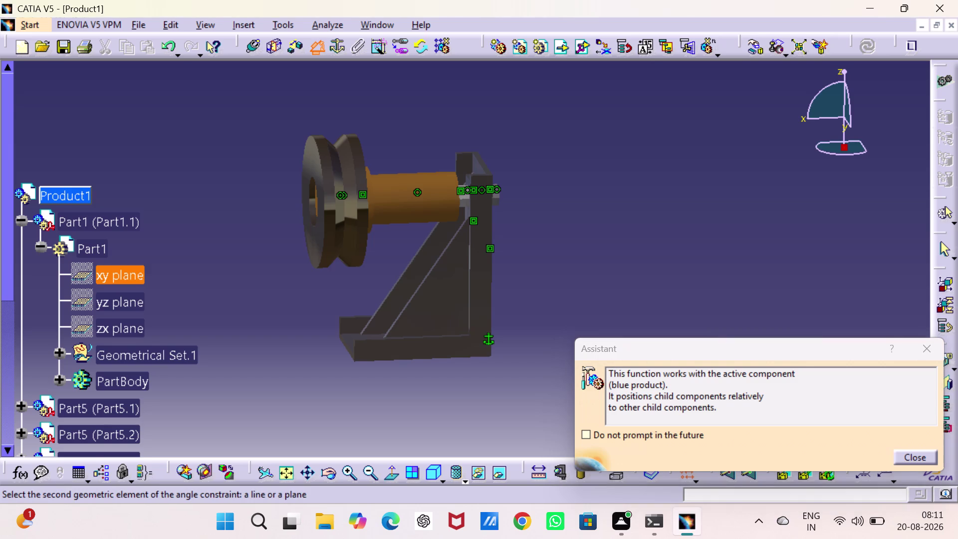
scroll(down, 3)
scroll(down, 3)
click(127, 329)
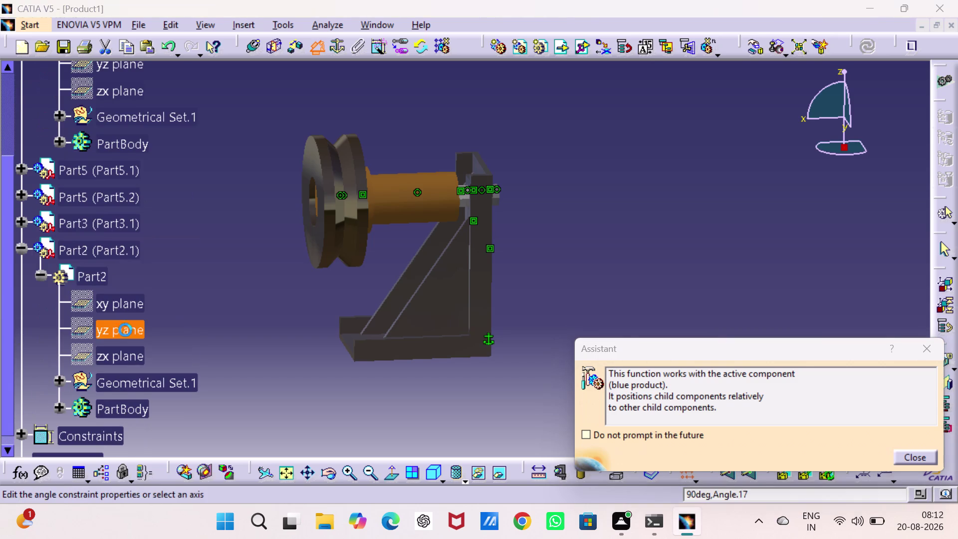
click(860, 441)
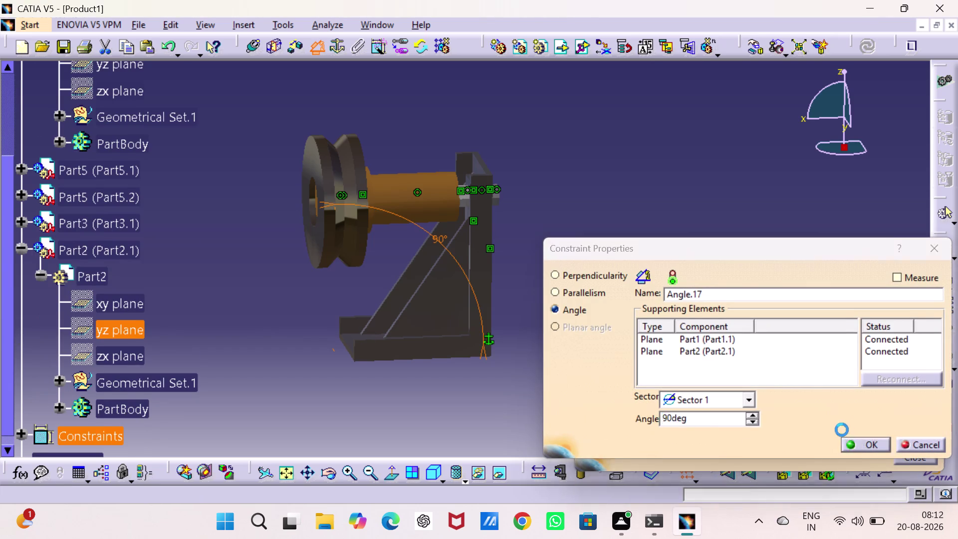
Add a 90° angle constraint between Part1's yz plane and Part2's zx plane.
scroll(up, 3)
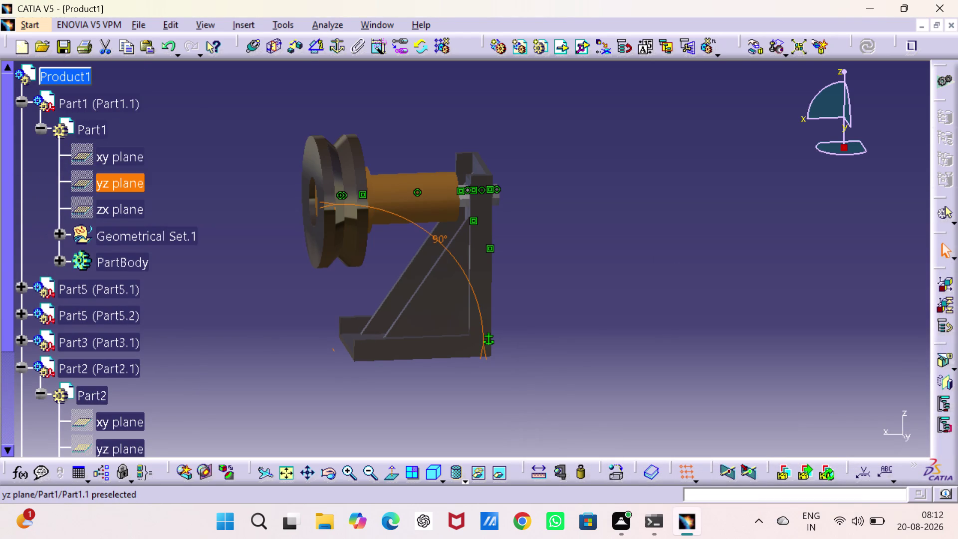
click(123, 188)
scroll(down, 3)
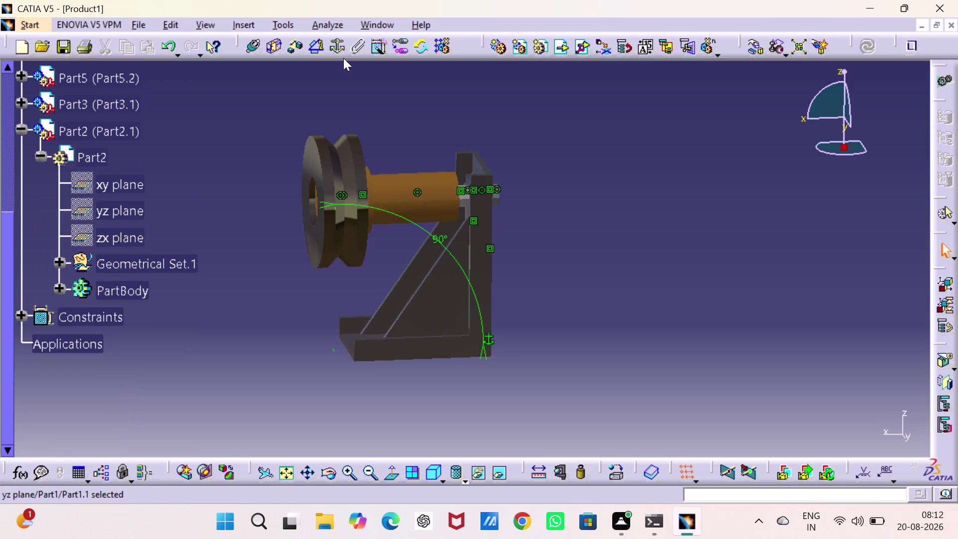
click(322, 45)
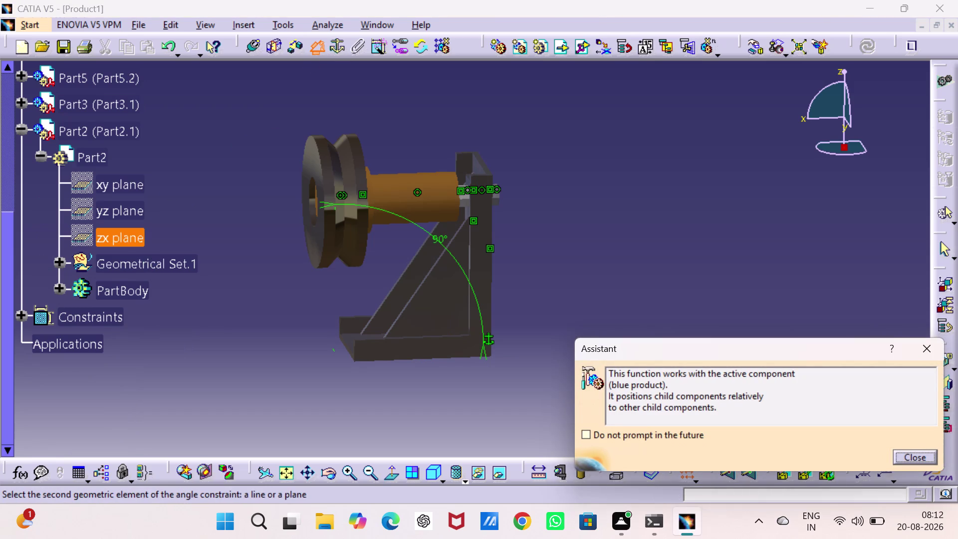
click(138, 232)
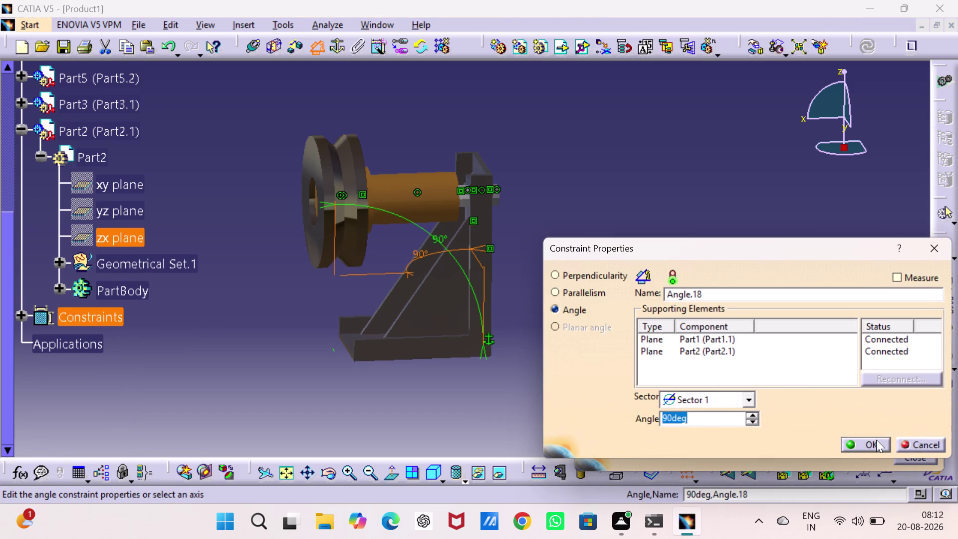
click(877, 440)
scroll(up, 3)
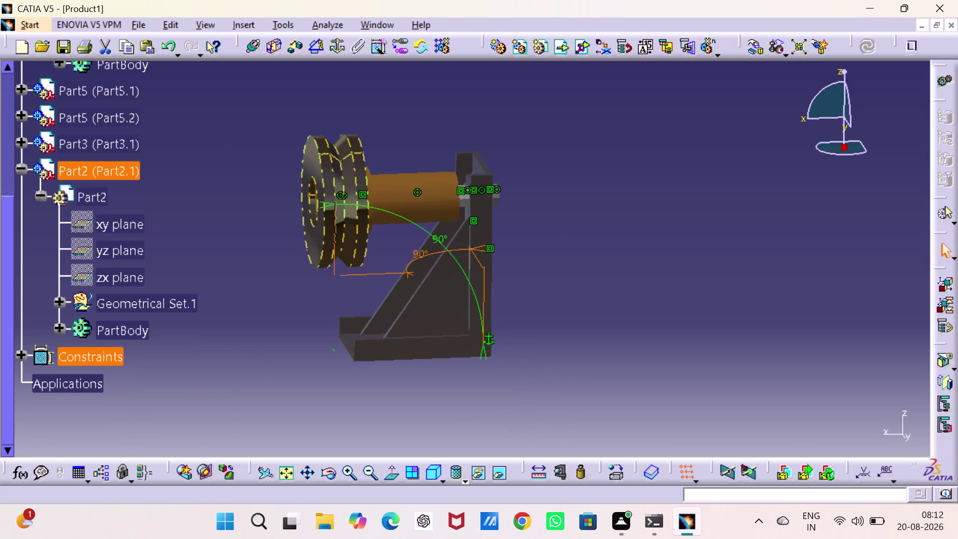
Check the pulley component's remaining degrees of freedom.
right_drag(86, 169, 93, 170)
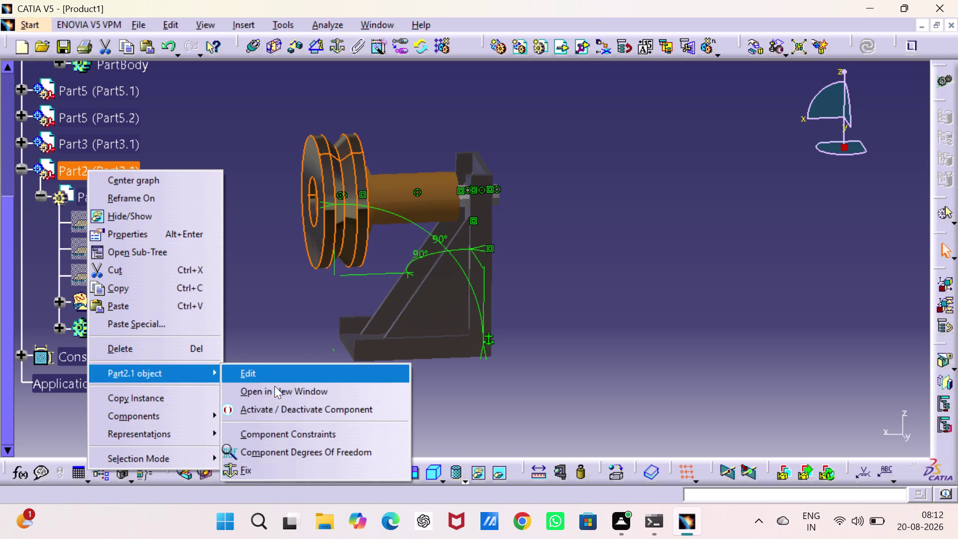
click(292, 454)
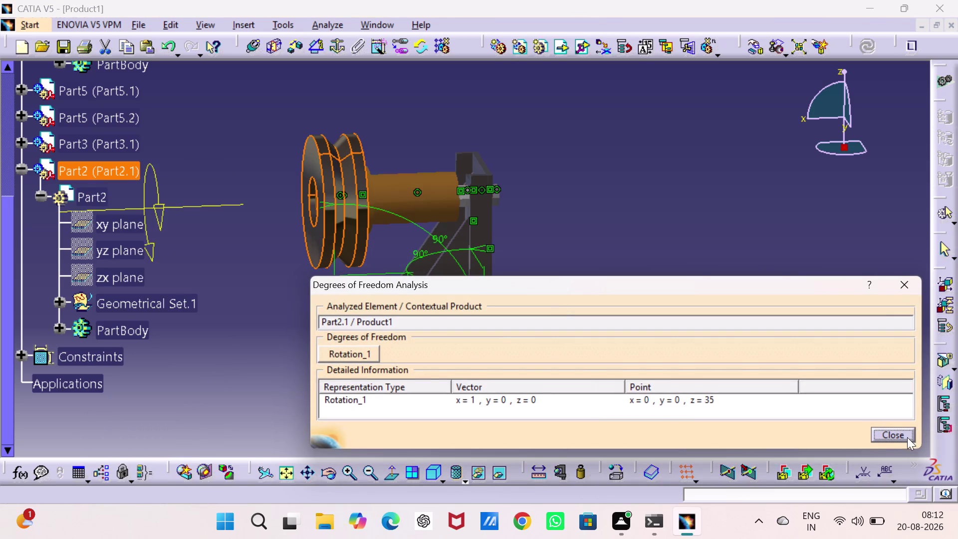
click(904, 434)
drag(806, 320, 789, 309)
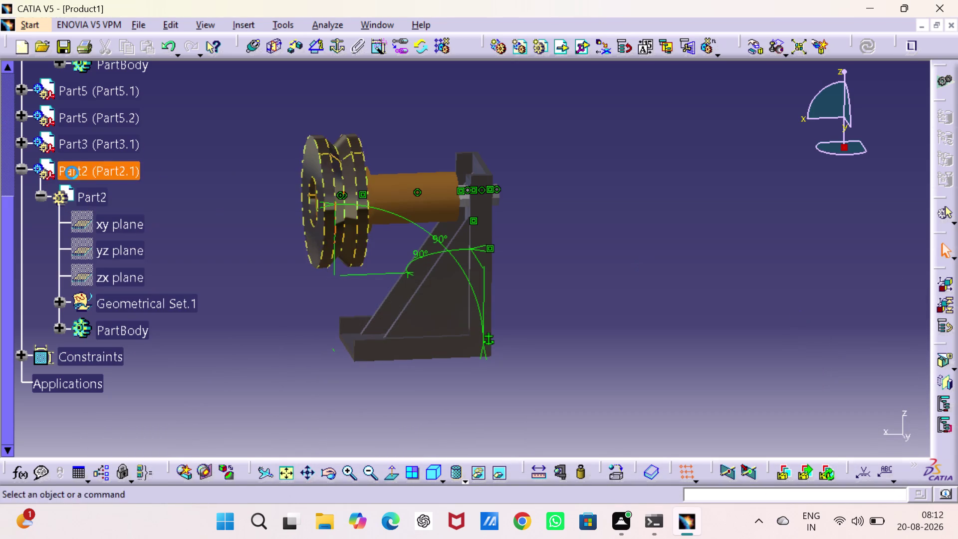
Add a 0° angle constraint between Part2's xy plane and Part1's xy plane.
click(92, 229)
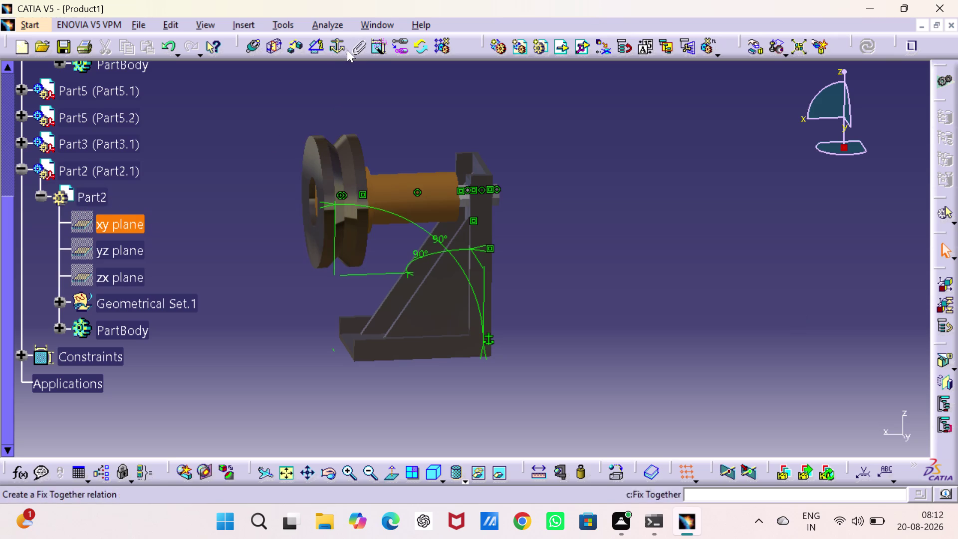
click(317, 49)
scroll(up, 3)
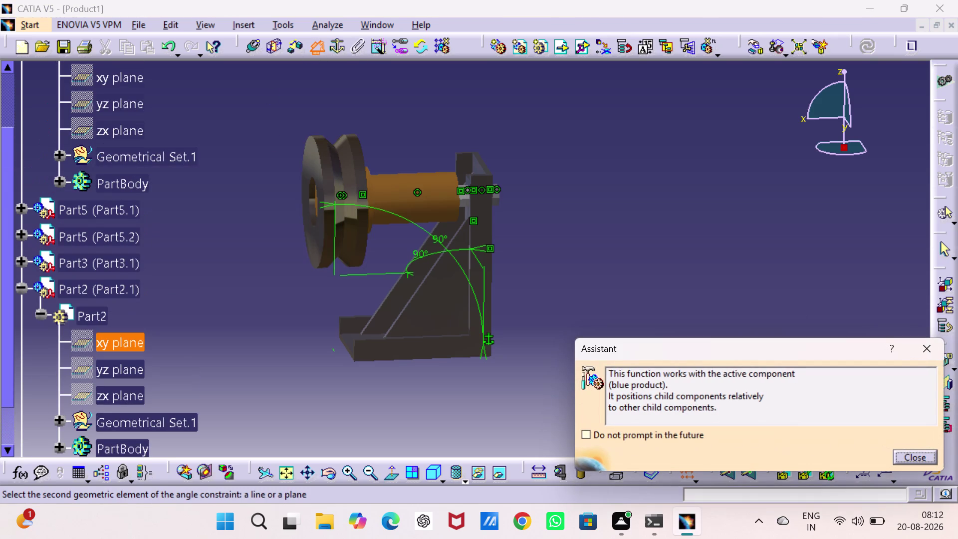
scroll(up, 3)
click(119, 195)
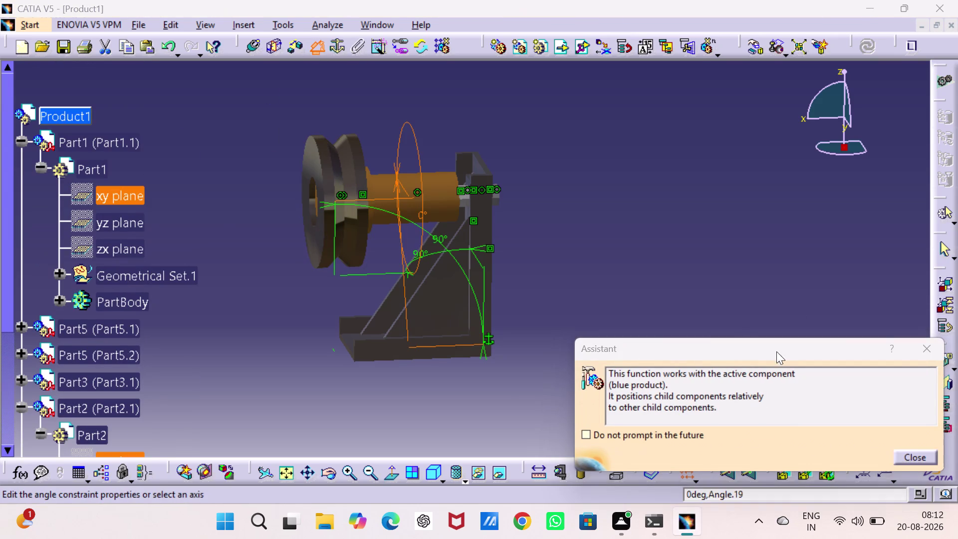
click(868, 443)
drag(797, 373, 788, 366)
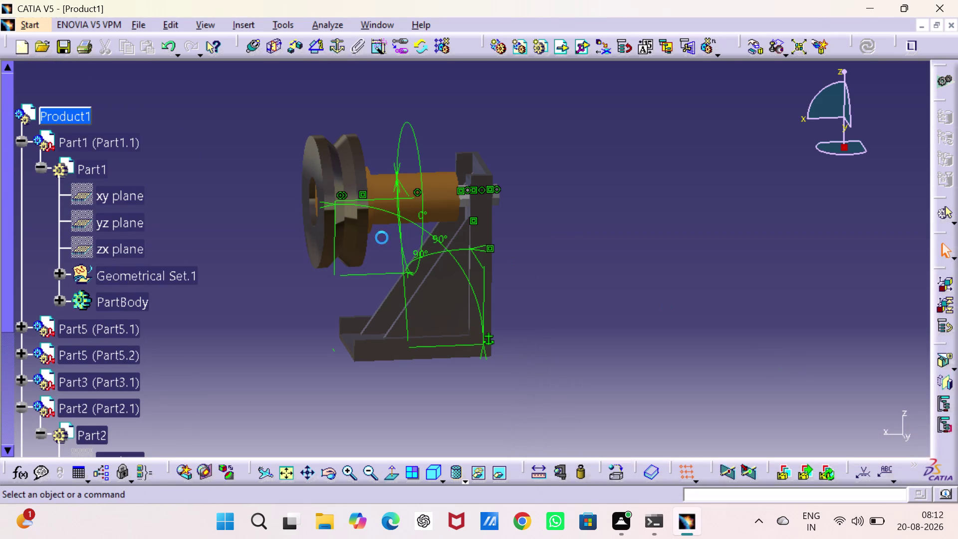
scroll(down, 3)
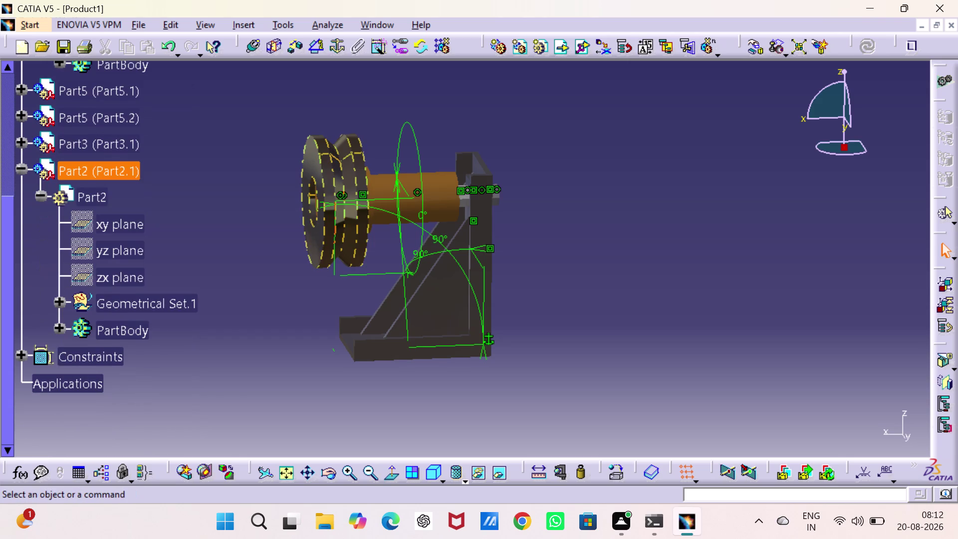
Recheck the pulley's degrees of freedom, confirming none remain.
right_click(92, 171)
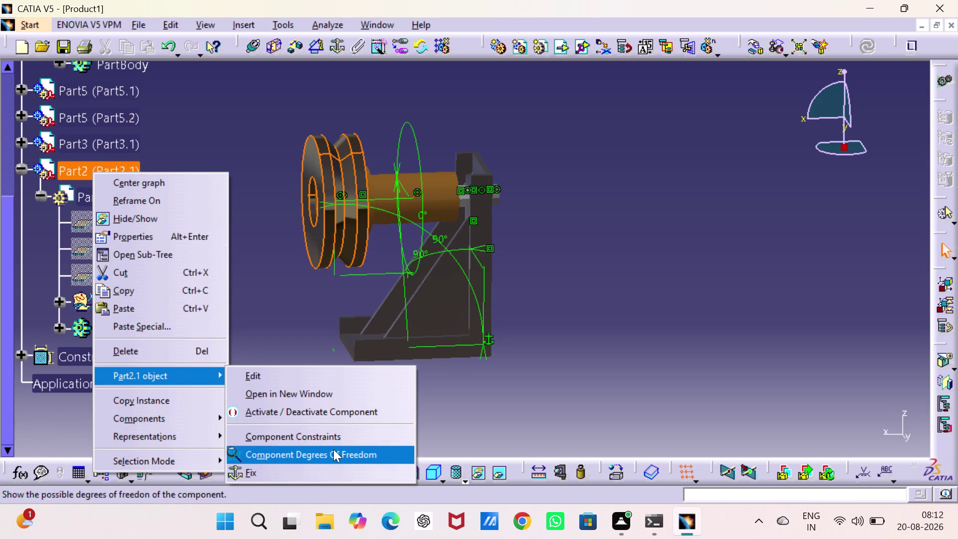
click(334, 449)
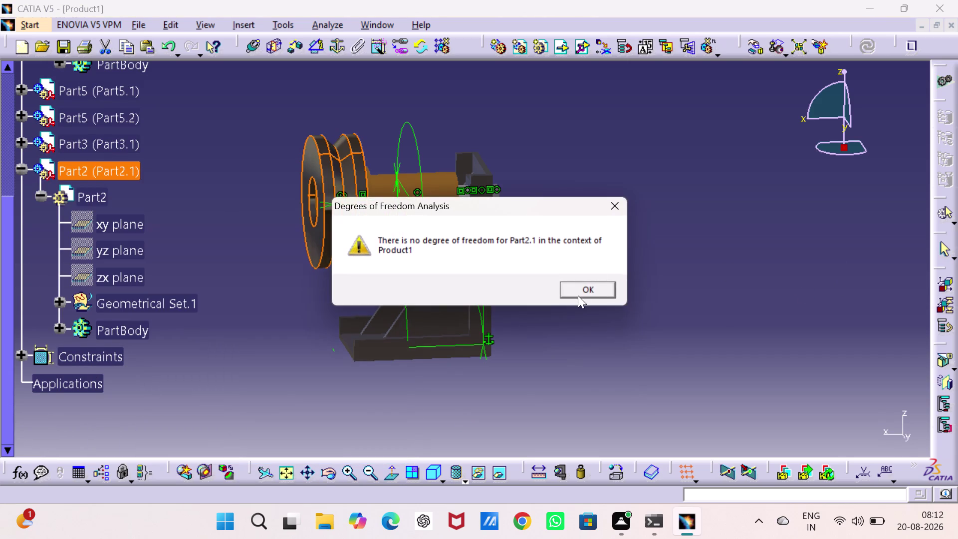
click(578, 296)
right_click(413, 131)
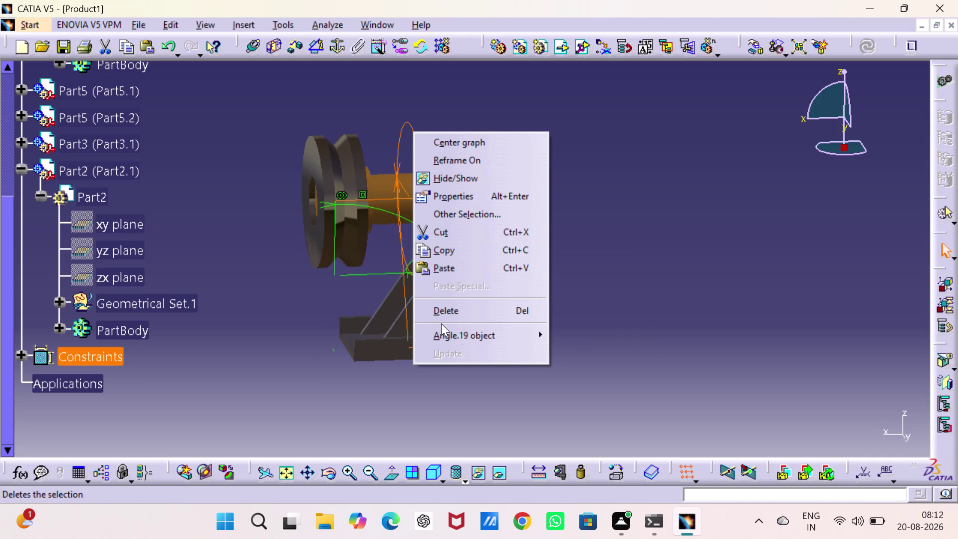
Delete the Angle.19, Angle.17 and Angle.18 constraints.
click(467, 181)
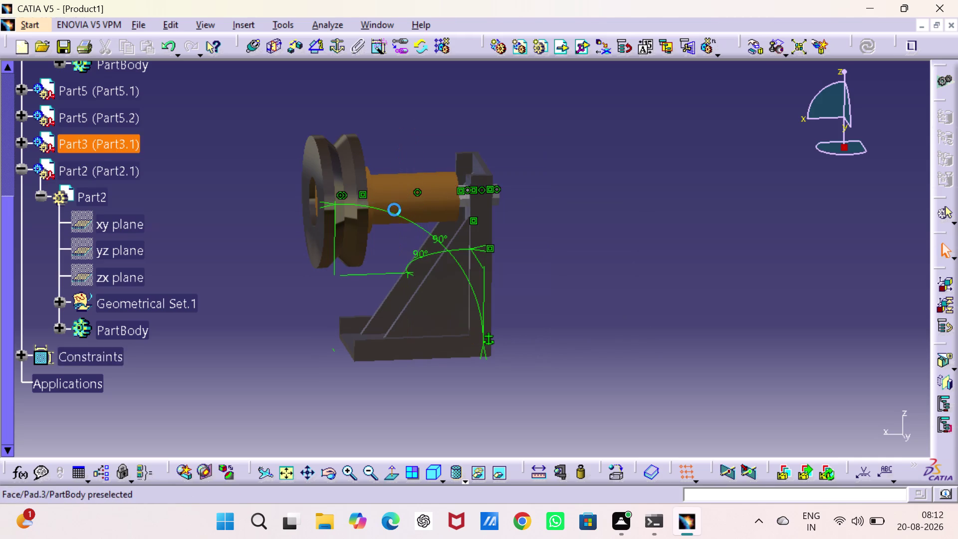
right_click(403, 220)
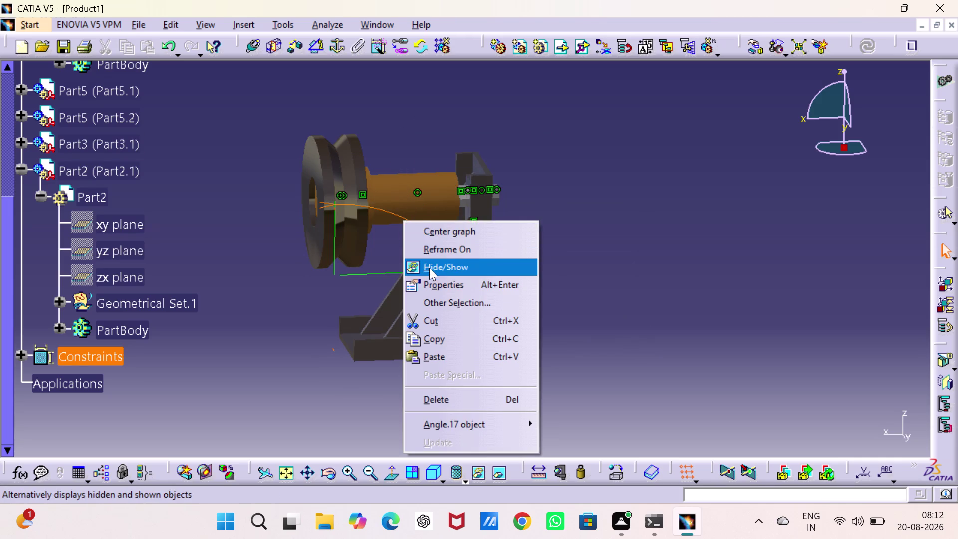
click(429, 268)
right_click(388, 275)
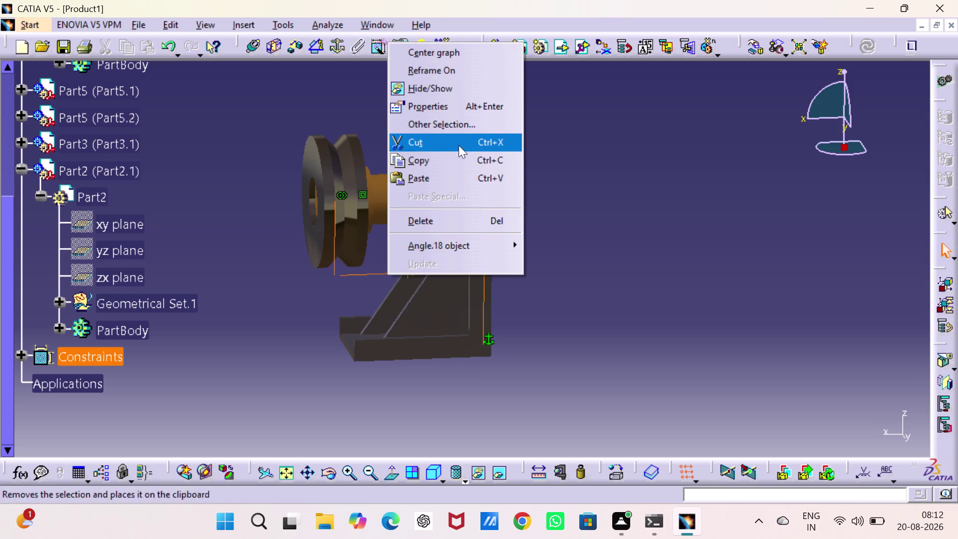
click(464, 92)
click(604, 208)
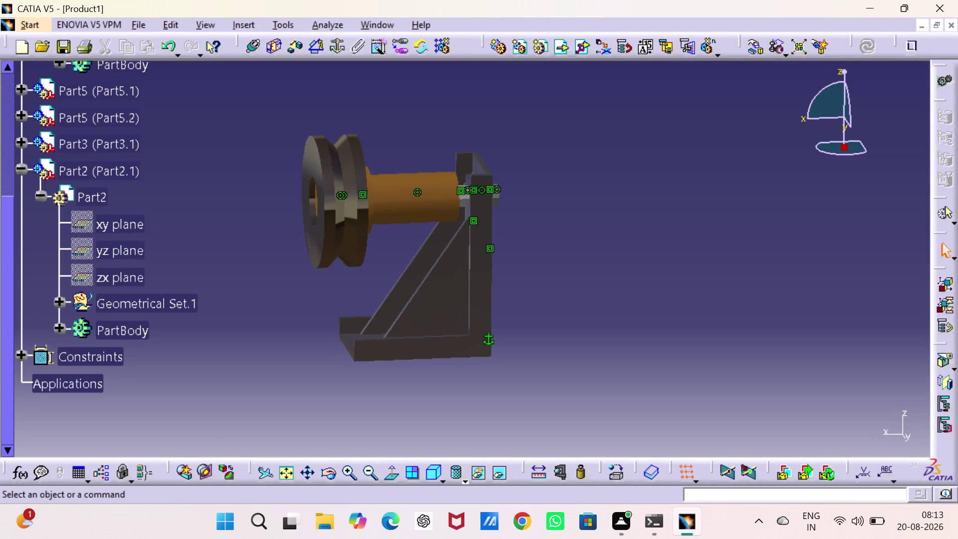
Pan the assembly view and collapse the Part2 branch of the tree.
middle_drag(330, 290, 485, 315)
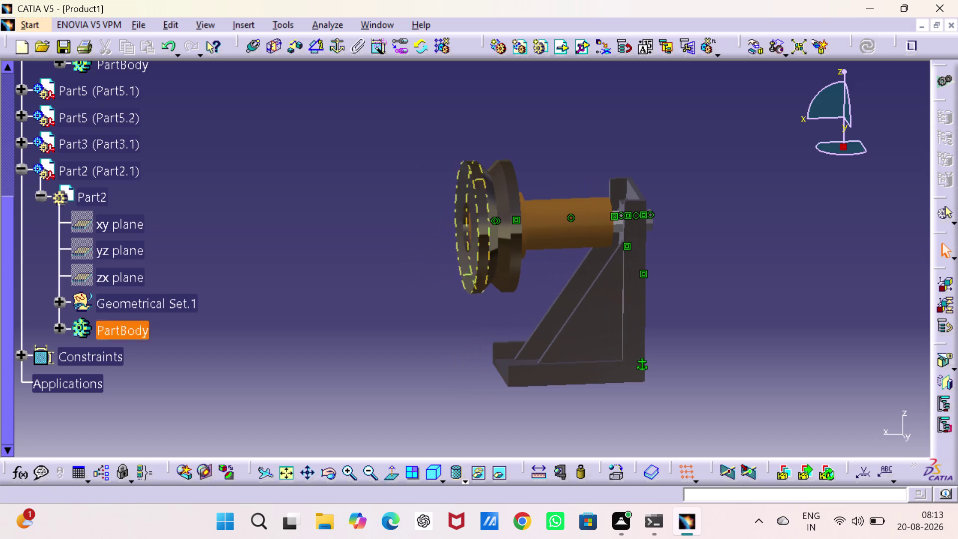
scroll(up, 3)
scroll(up, 3)
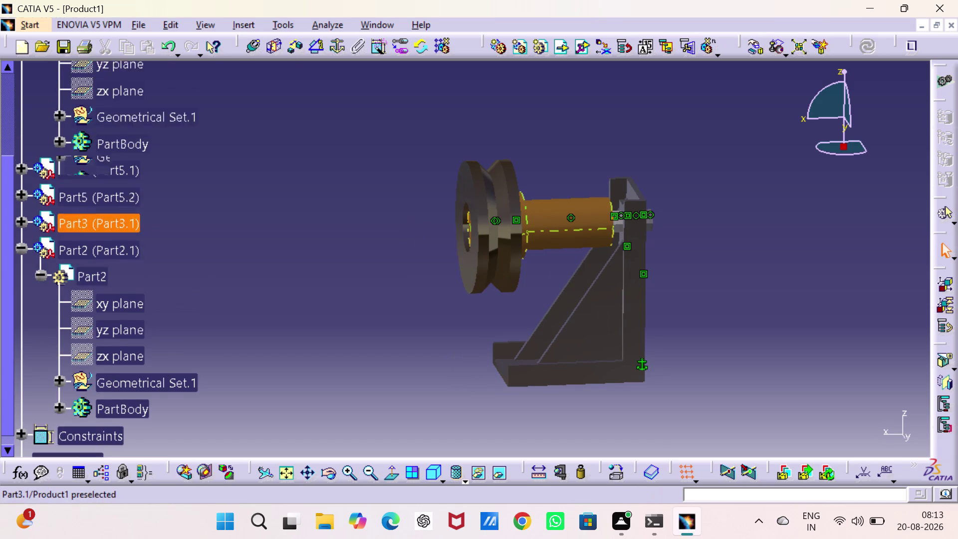
scroll(up, 3)
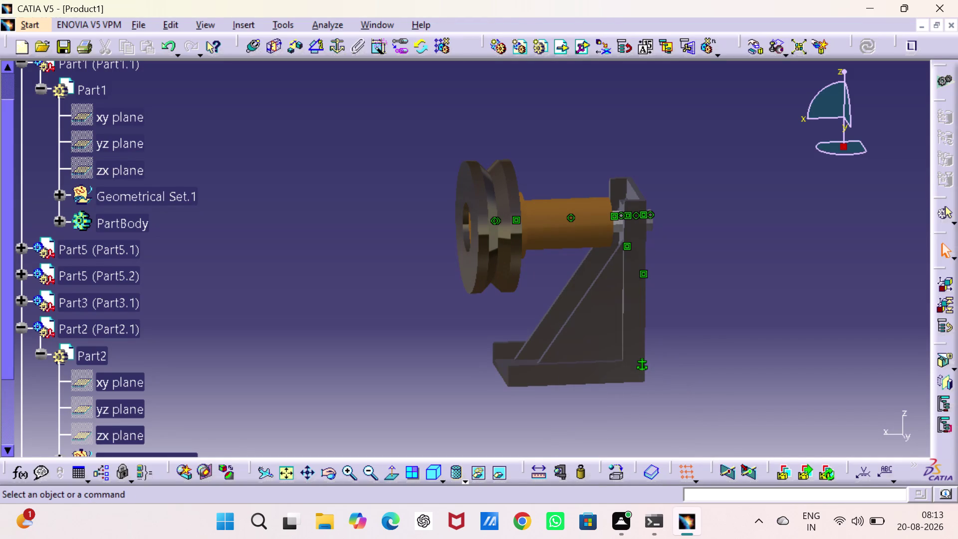
click(24, 322)
click(24, 322)
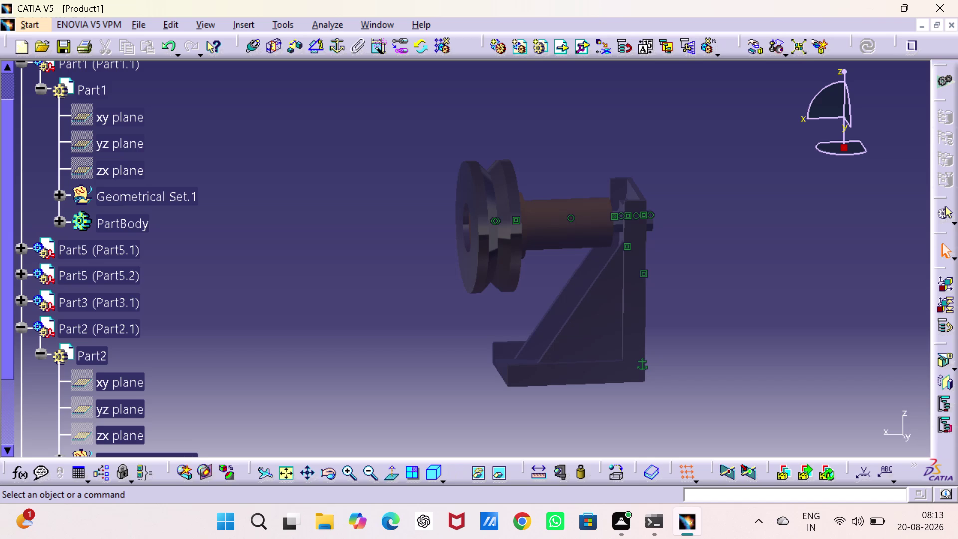
click(21, 324)
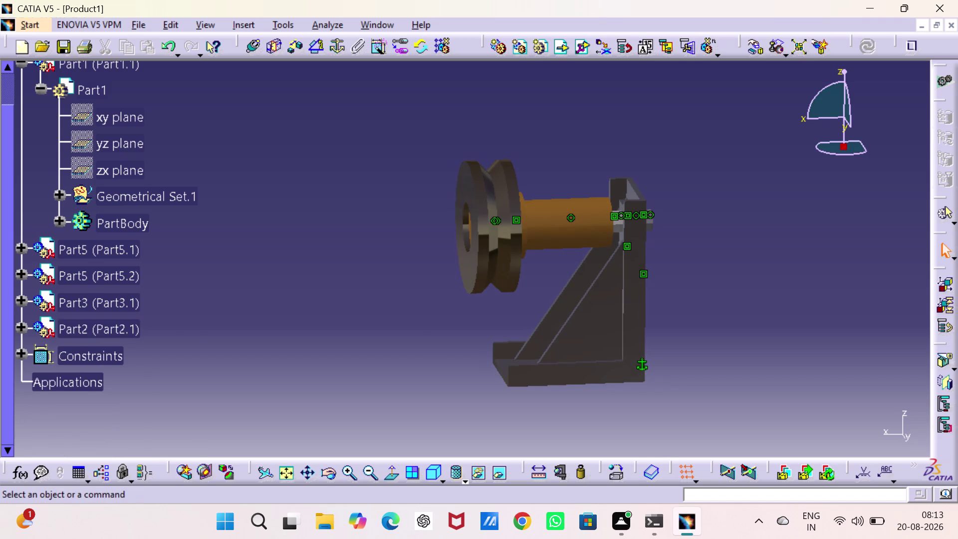